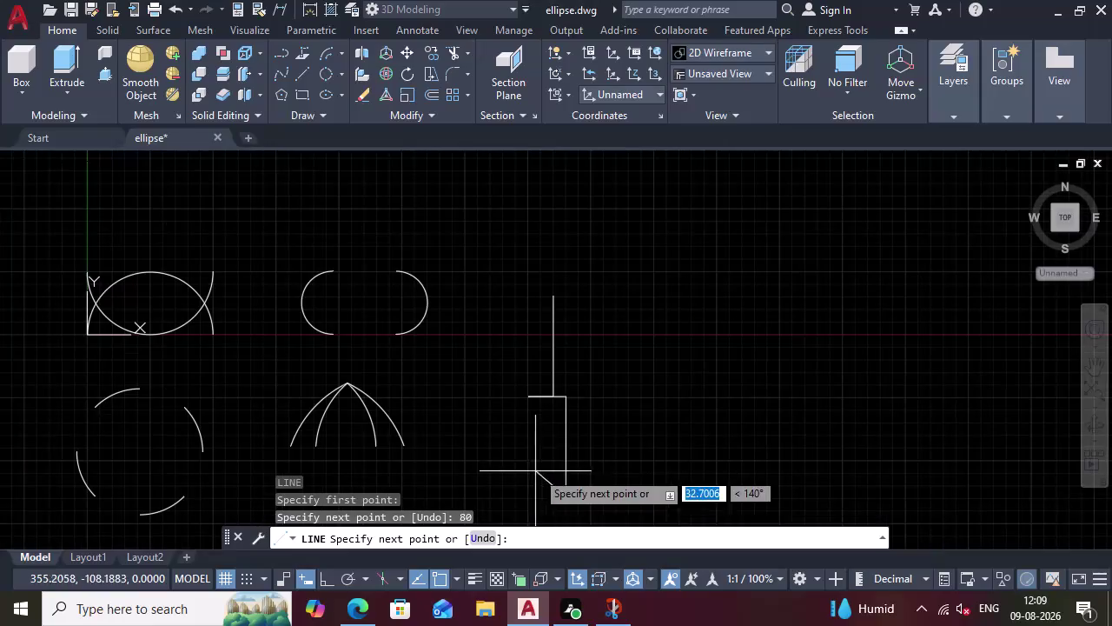
scroll(up, 3)
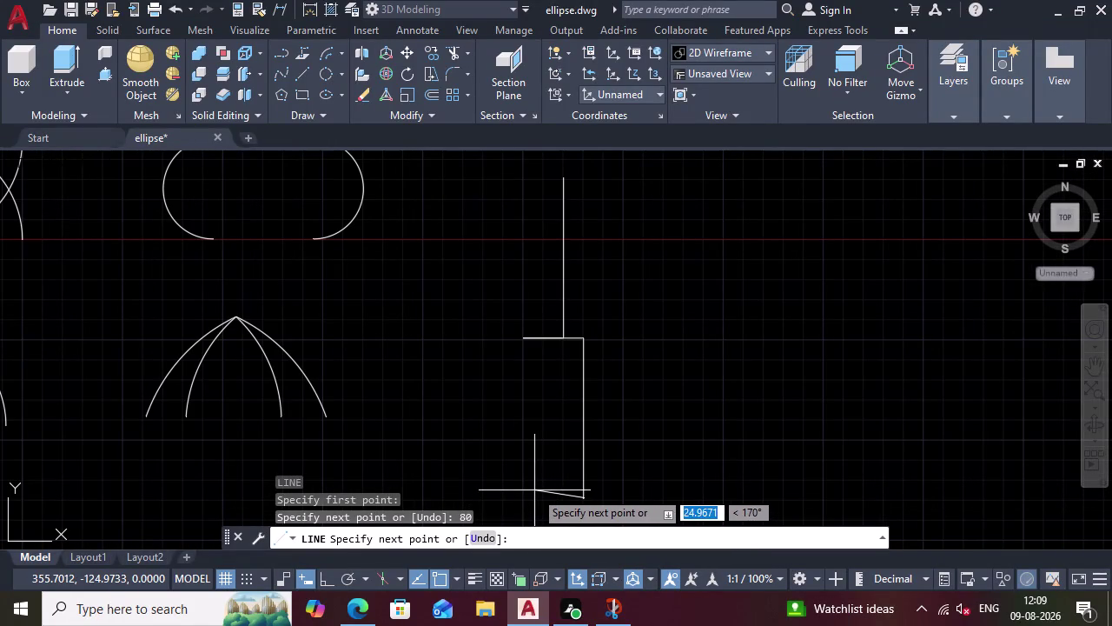
text(20)
key(Tab)
key(0)
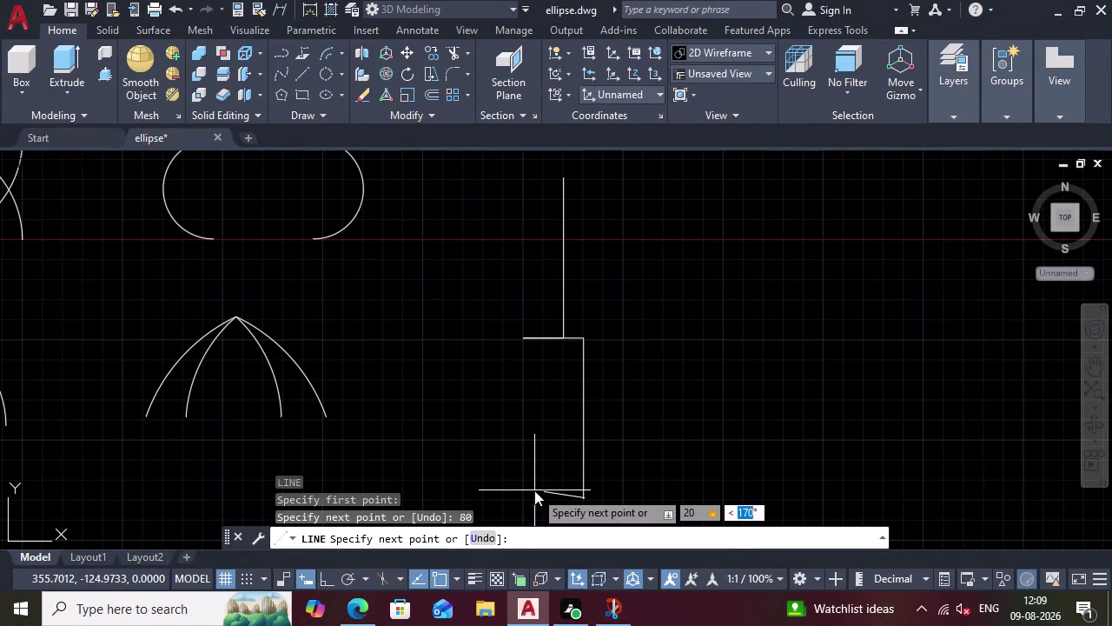
key(BackSpace)
text(180)
key(Return)
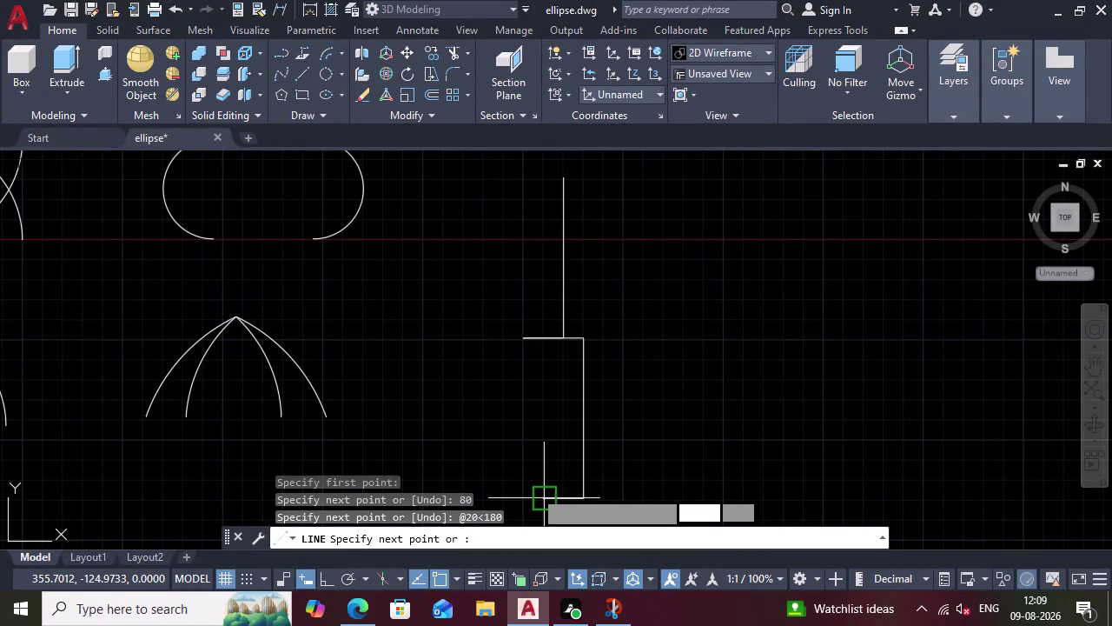
key(Escape)
Pick the arc drawing tool from the ribbon.
scroll(down, 3)
scroll(up, 3)
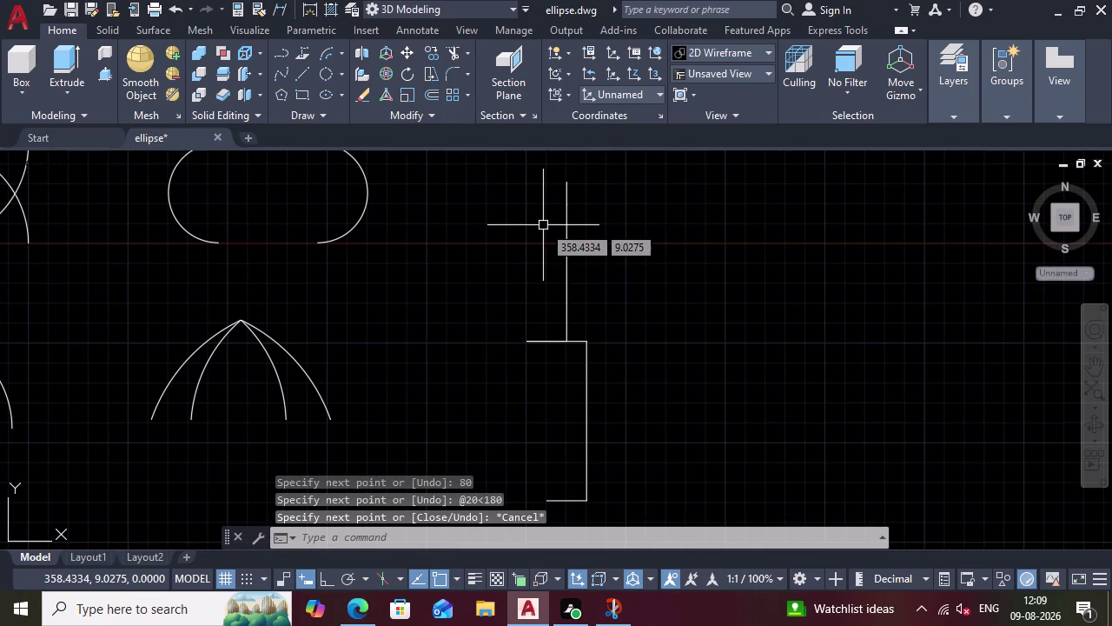
click(465, 73)
click(466, 73)
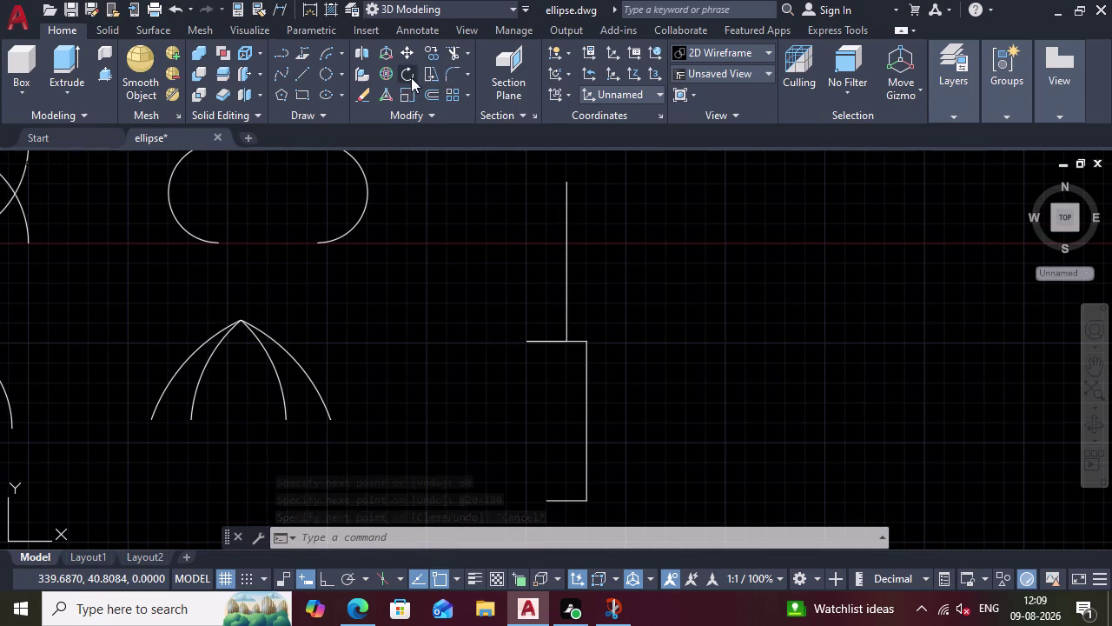
click(332, 50)
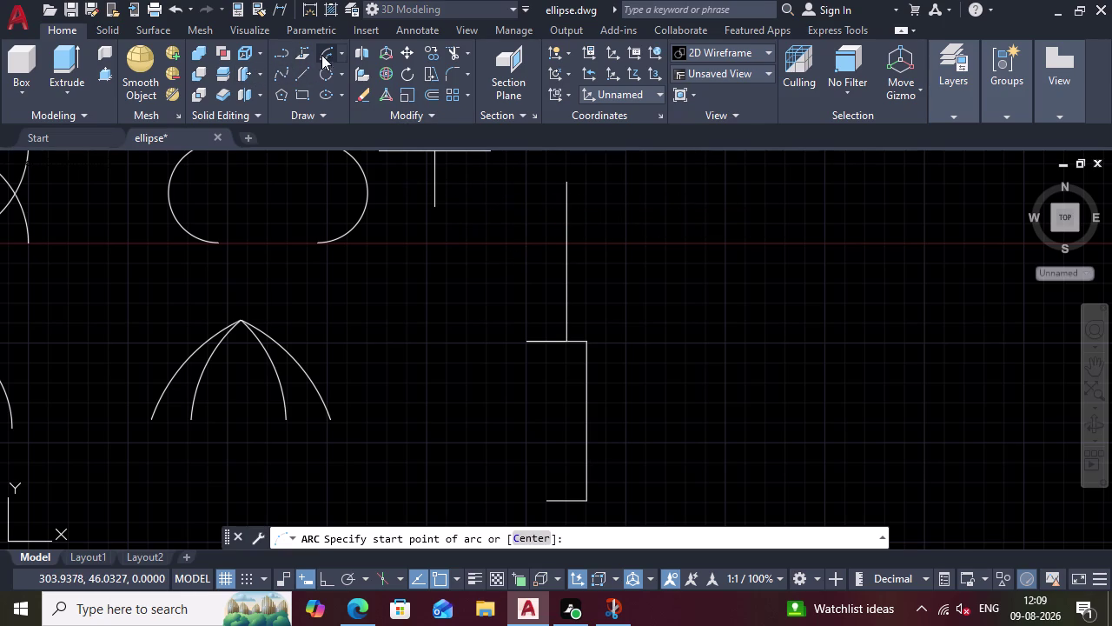
Draw a 50° Start-End-Angle arc from the vertical line's top to the jog's left end.
click(342, 47)
click(354, 232)
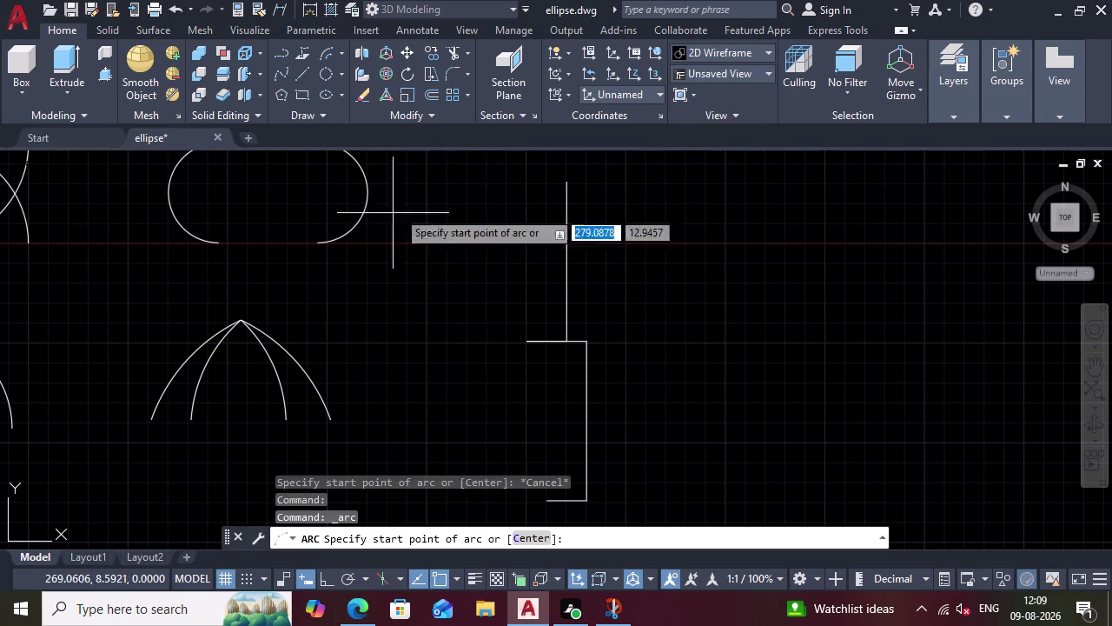
click(568, 185)
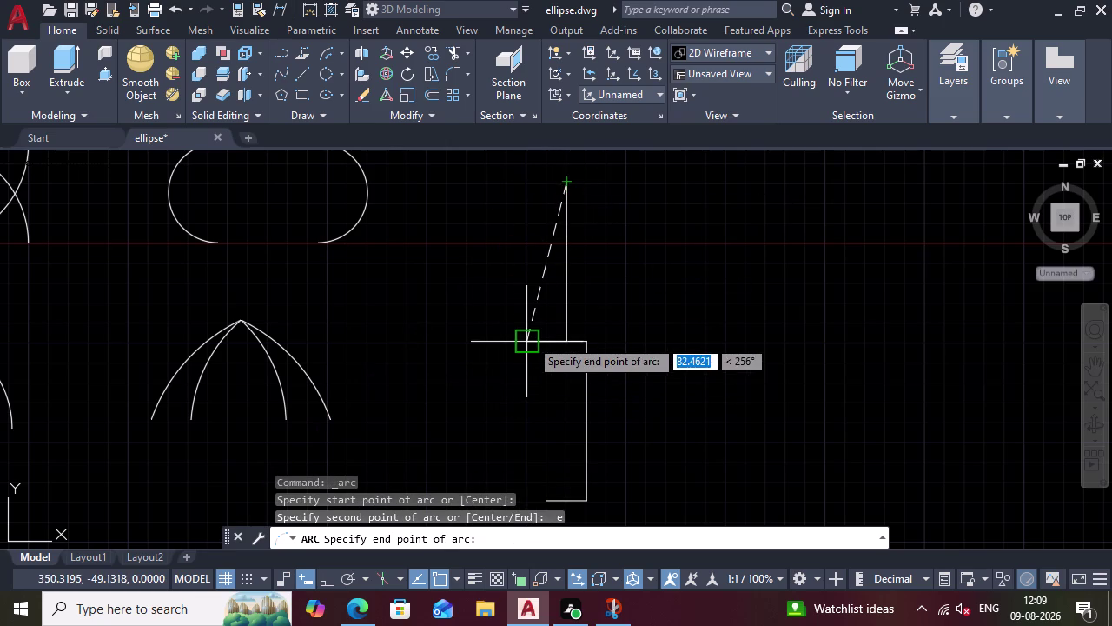
click(530, 338)
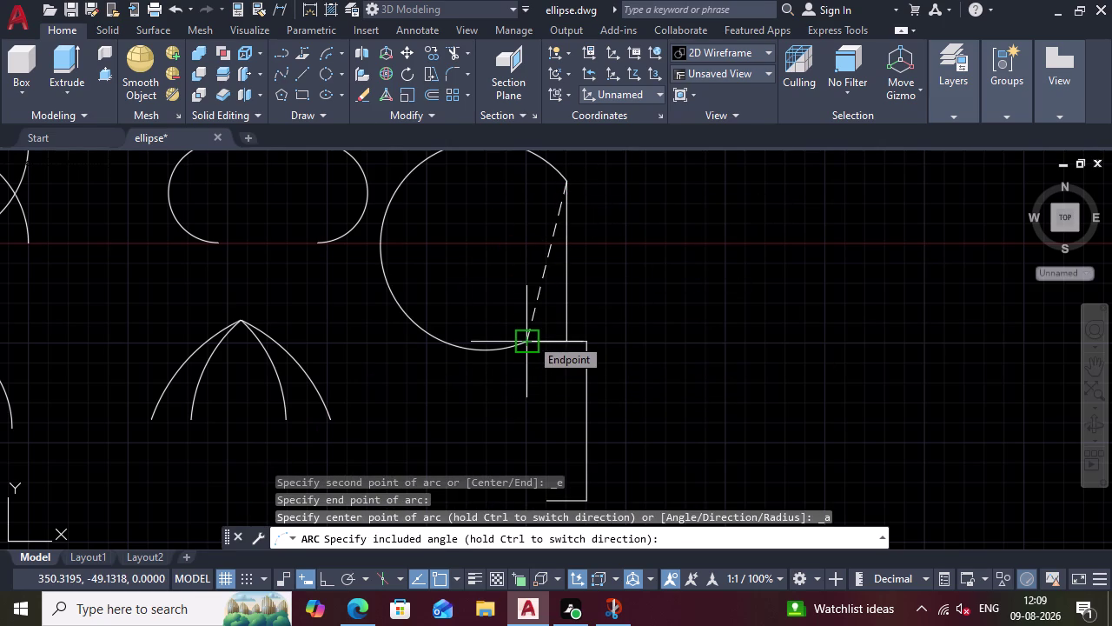
text(50)
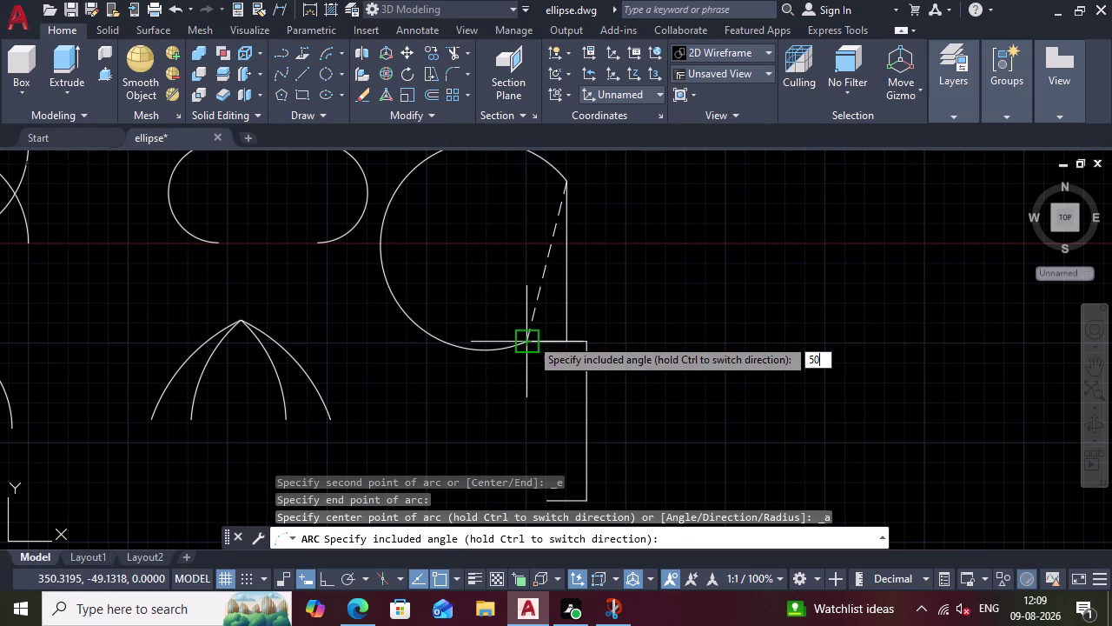
key(Return)
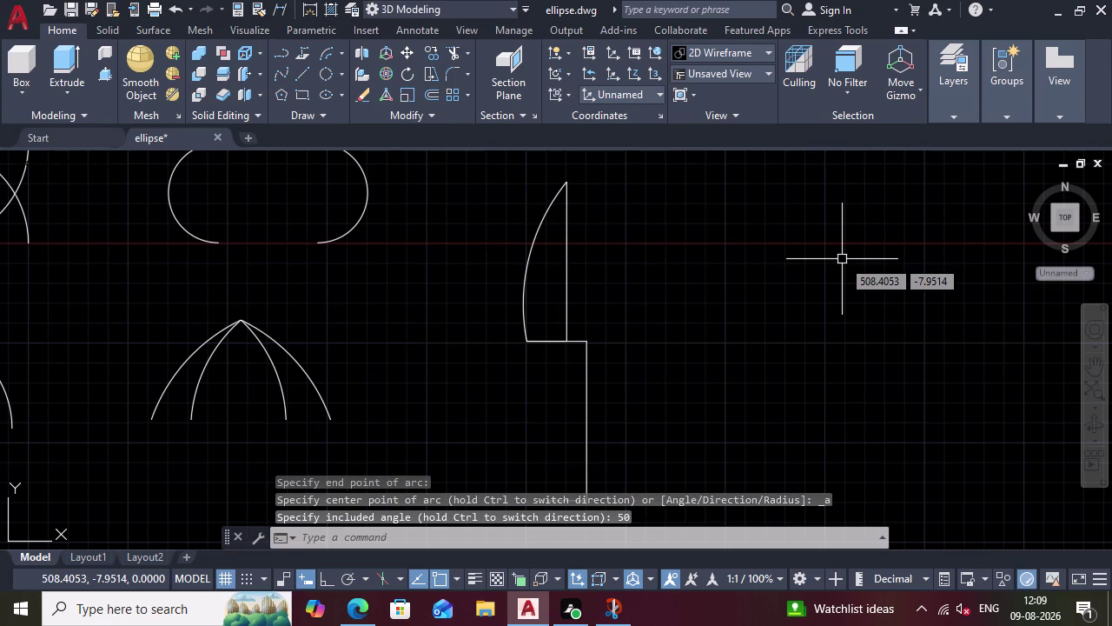
scroll(down, 3)
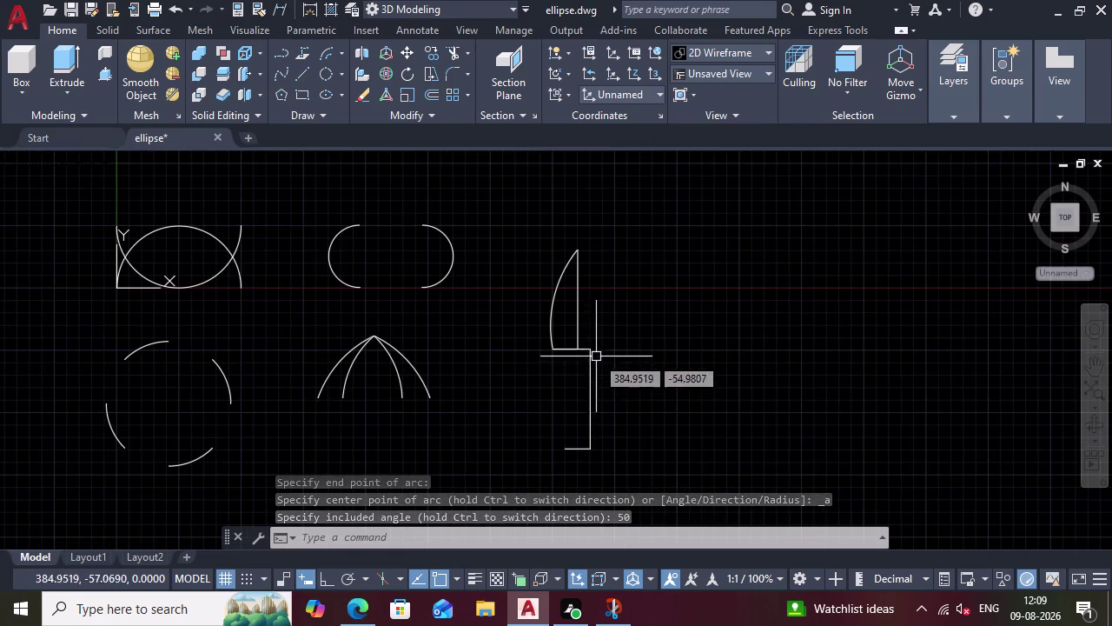
scroll(up, 3)
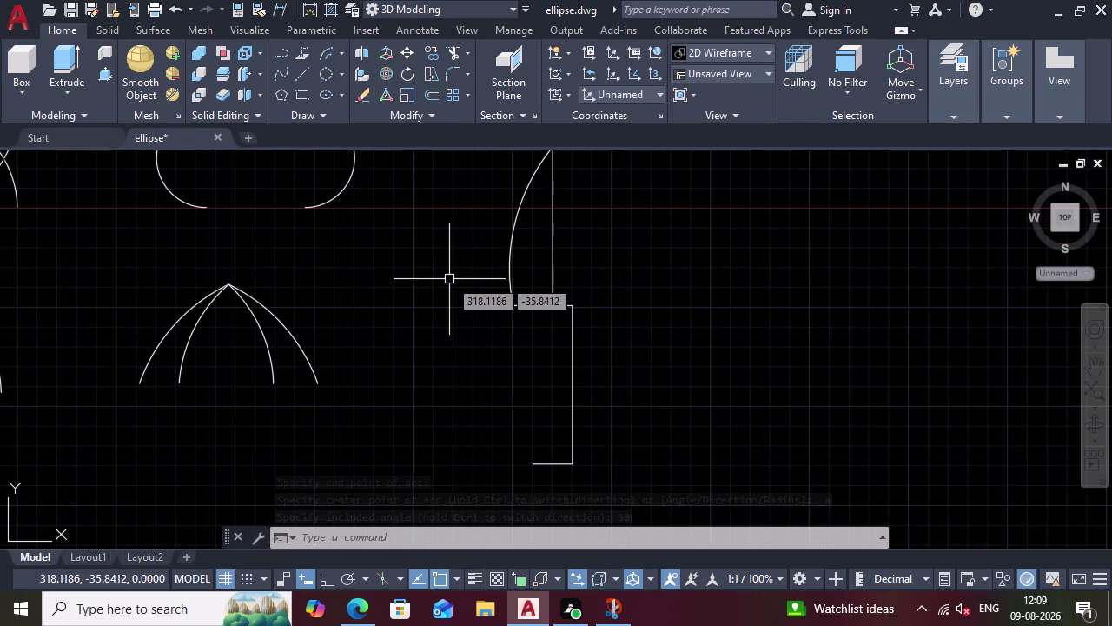
click(402, 530)
Start a line at the arc's lower end and draw five 20-unit pieces downward.
key(l)
key(Return)
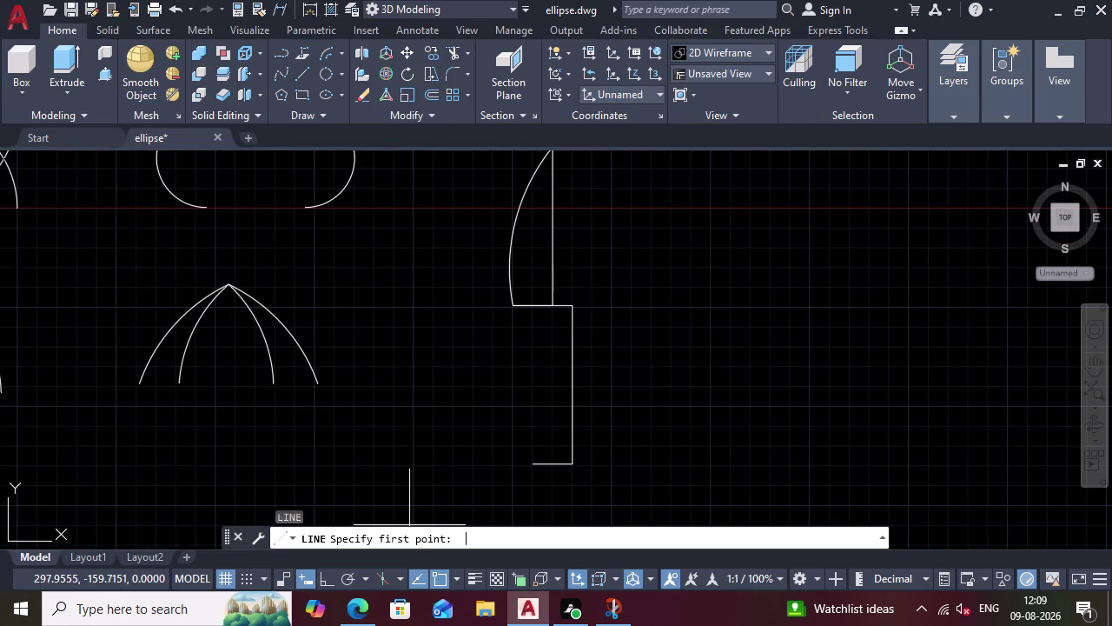
click(512, 315)
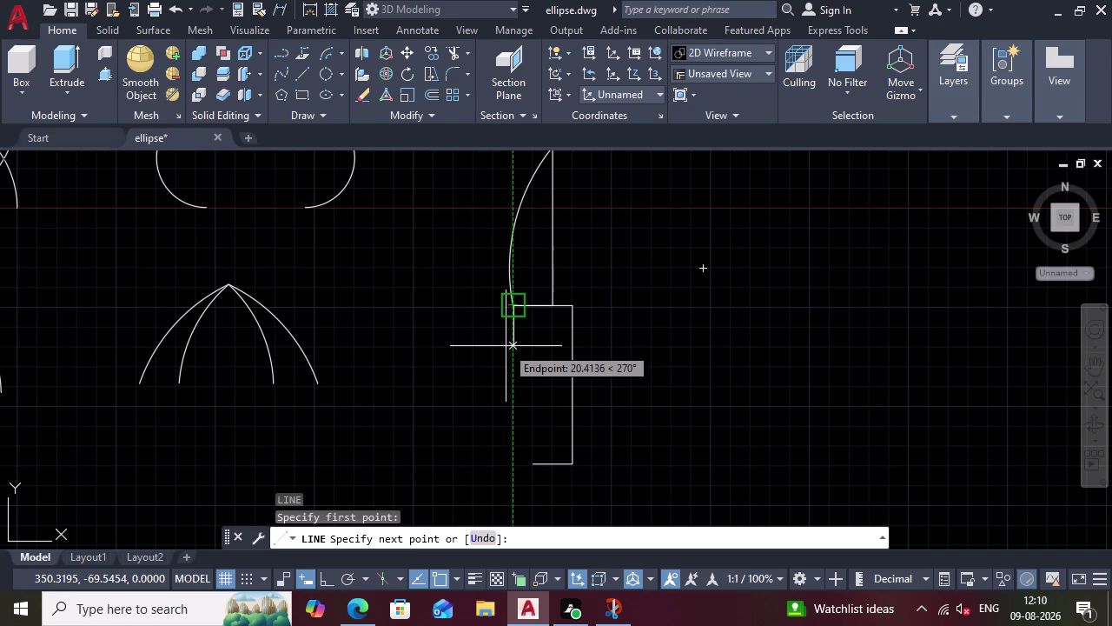
text(20)
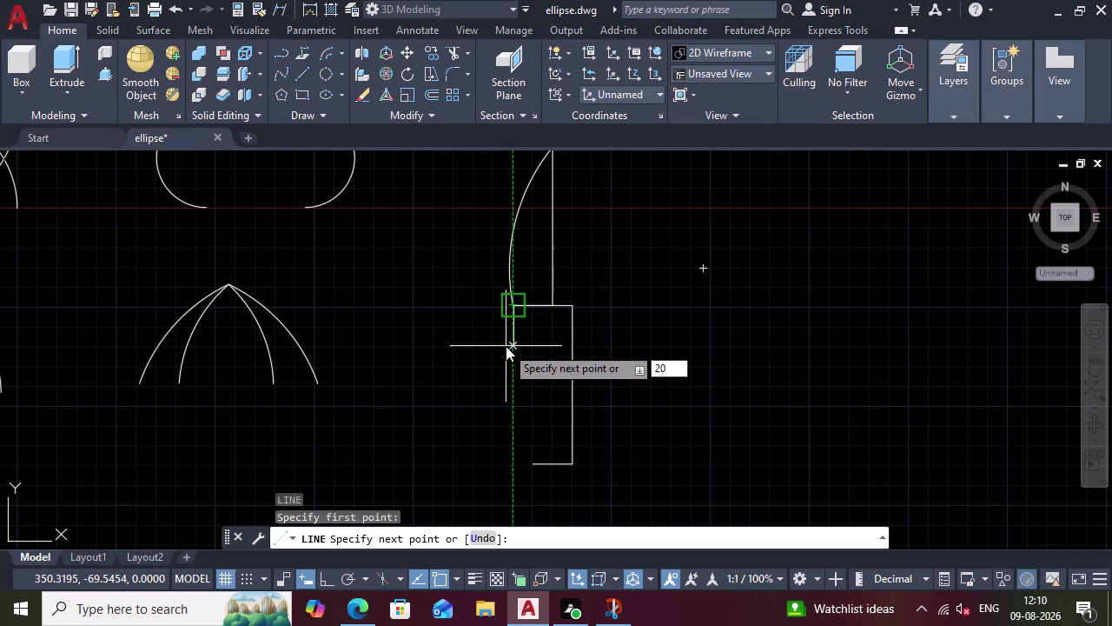
key(Return)
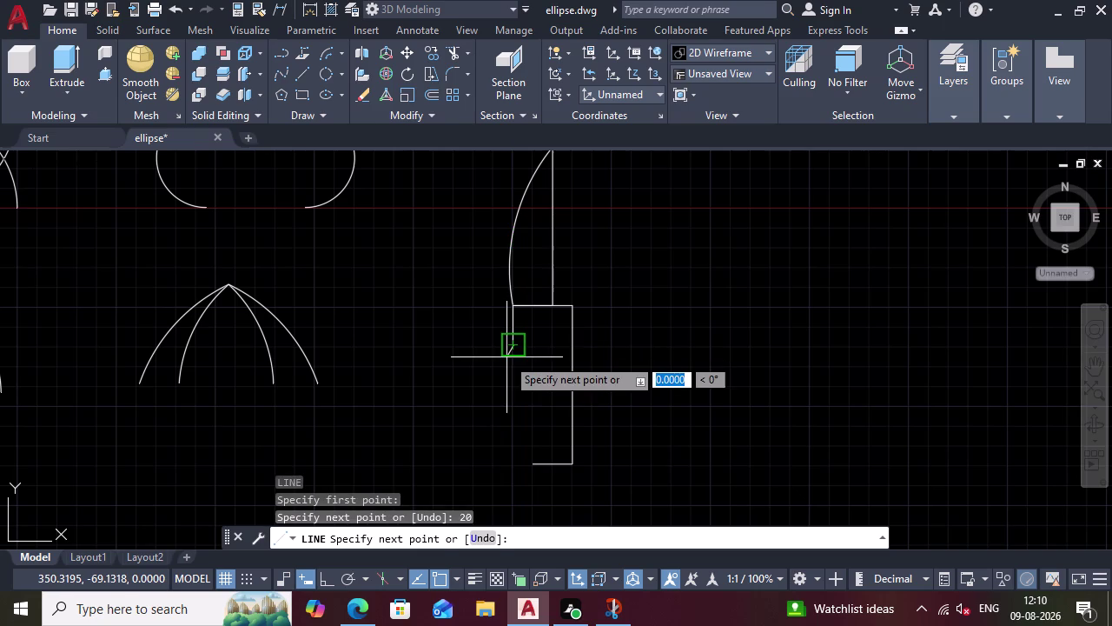
text(20)
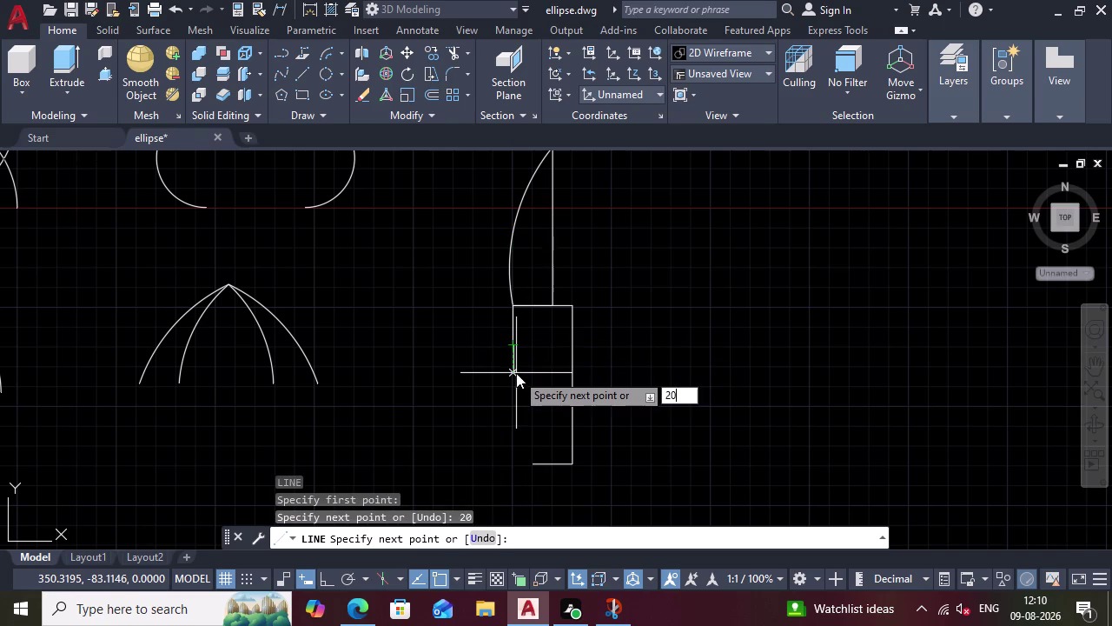
key(Return)
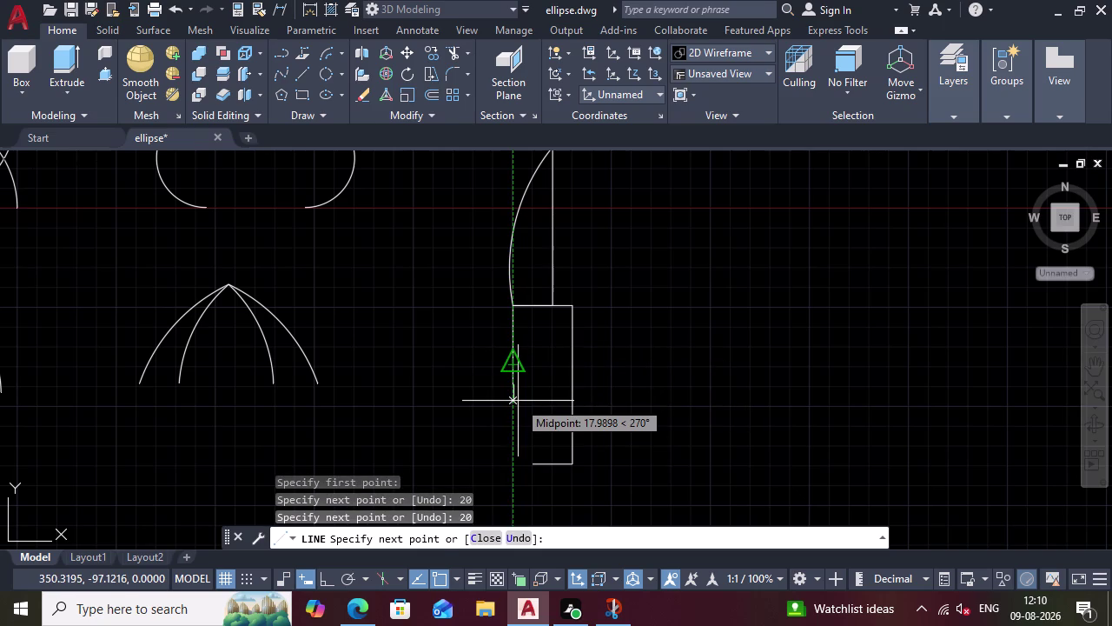
text(20)
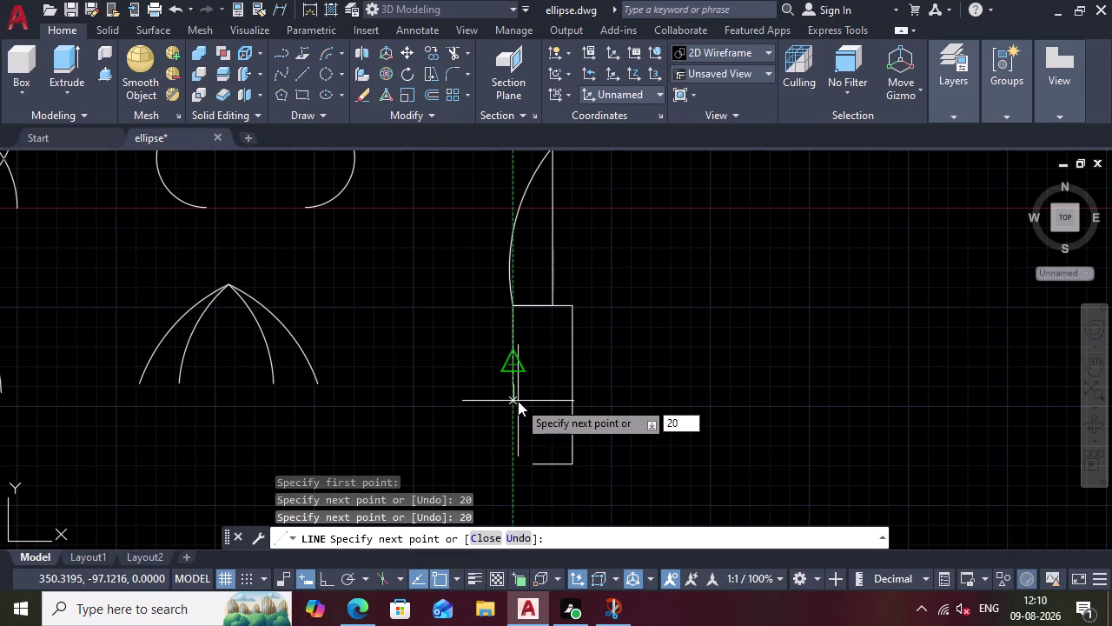
key(Return)
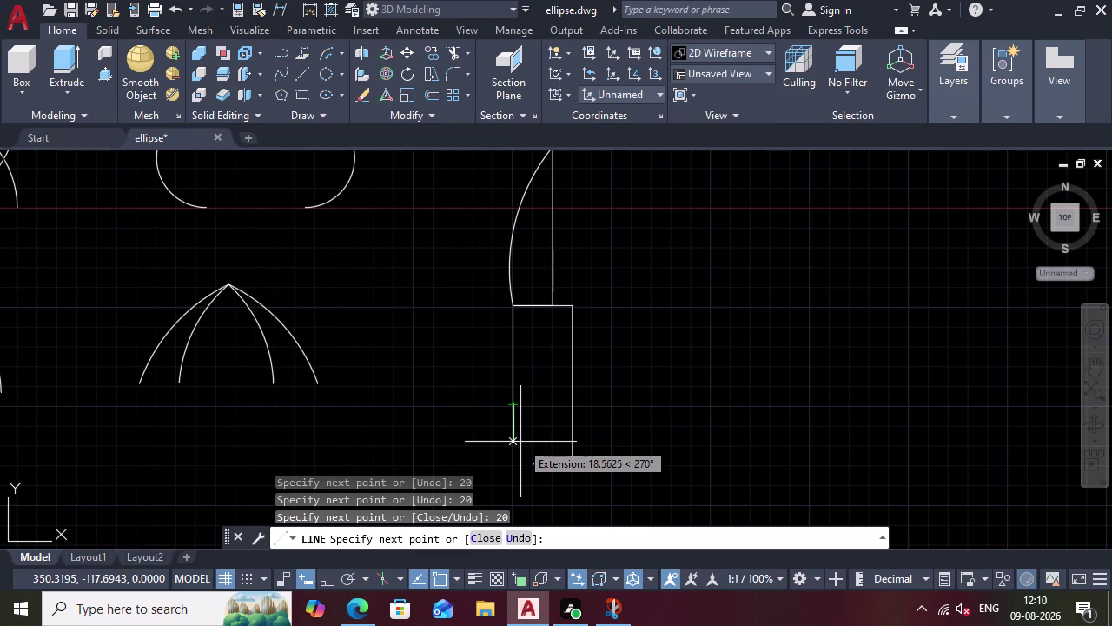
text(20)
key(Return)
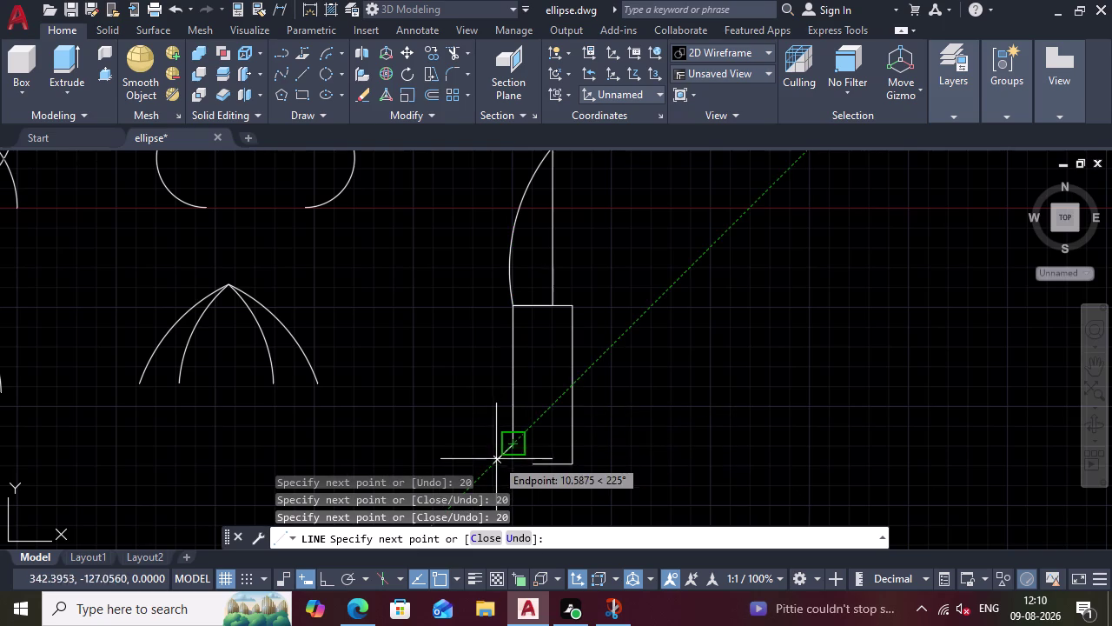
text(20)
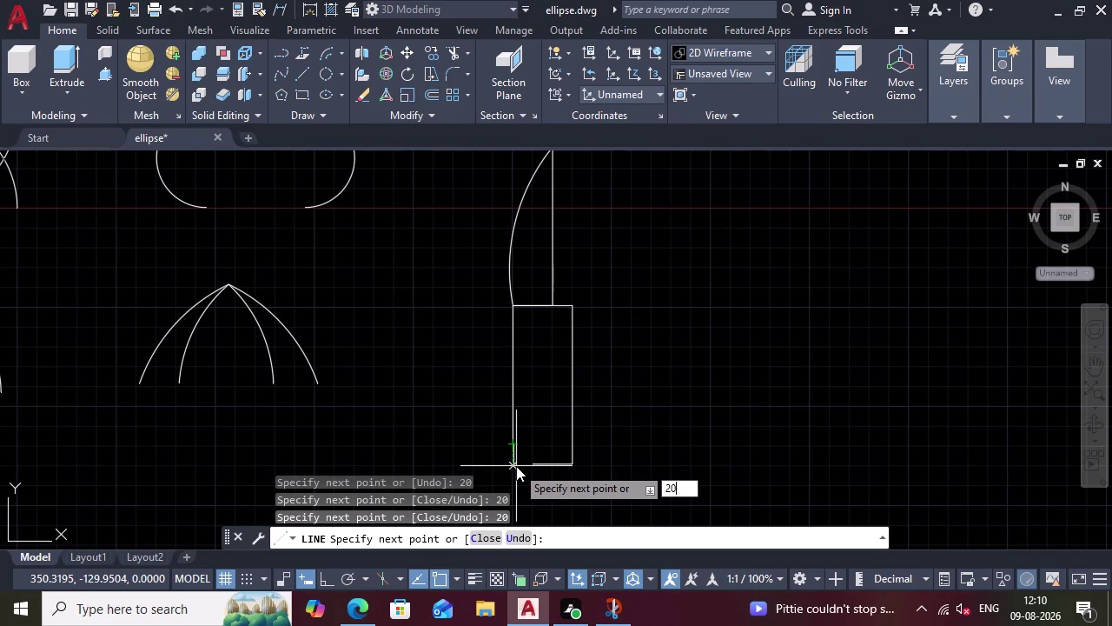
key(Return)
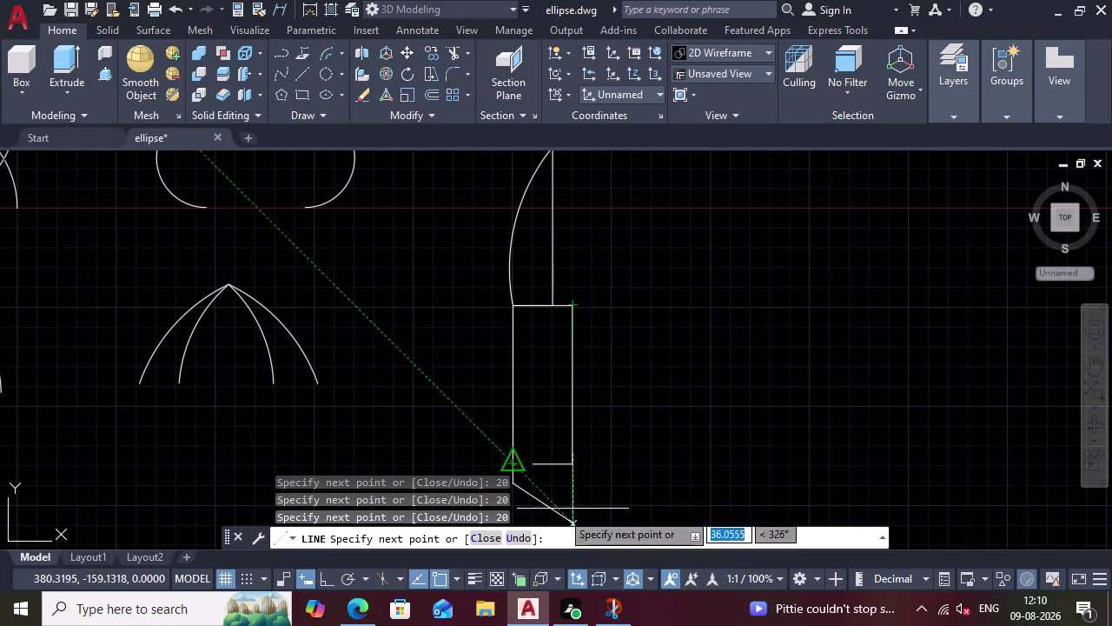
End the line and delete the stray line piece.
scroll(down, 3)
scroll(up, 3)
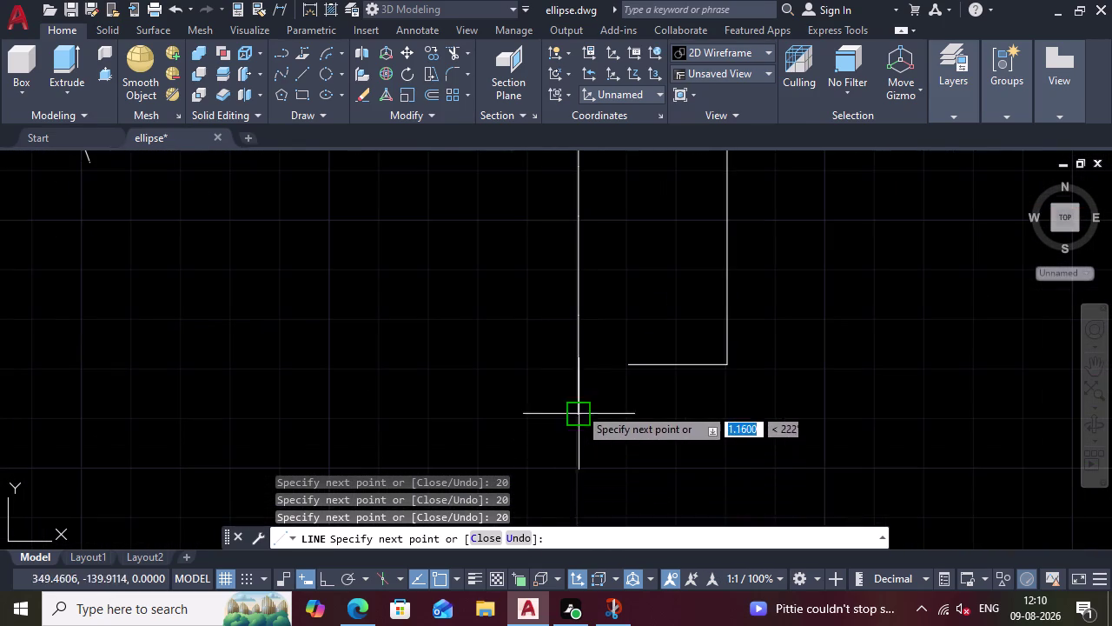
key(Escape)
click(574, 387)
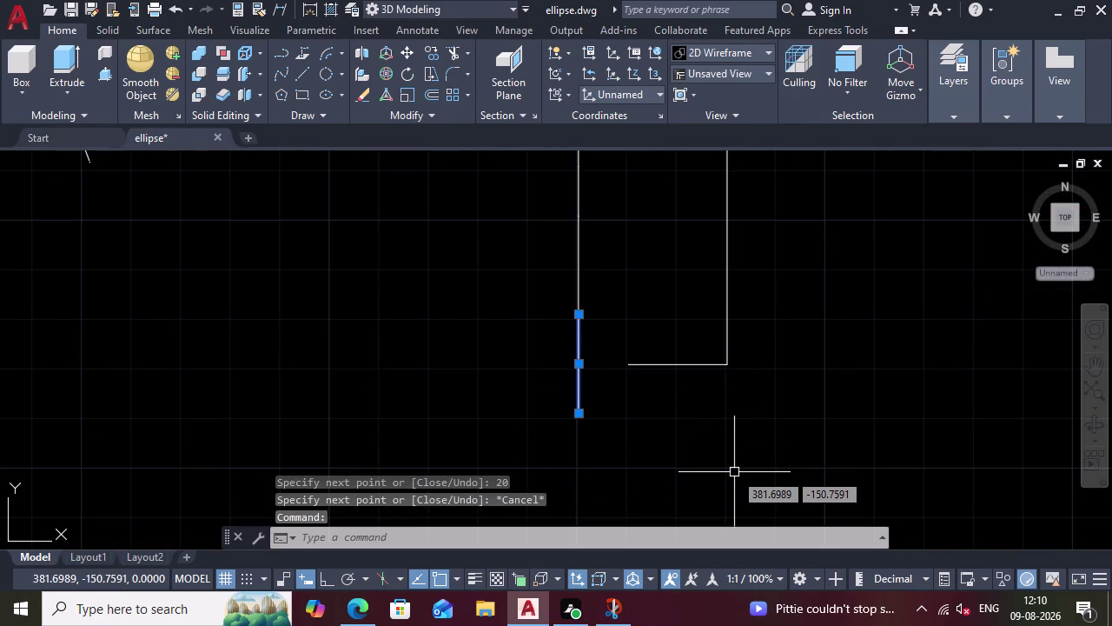
key(Delete)
scroll(down, 3)
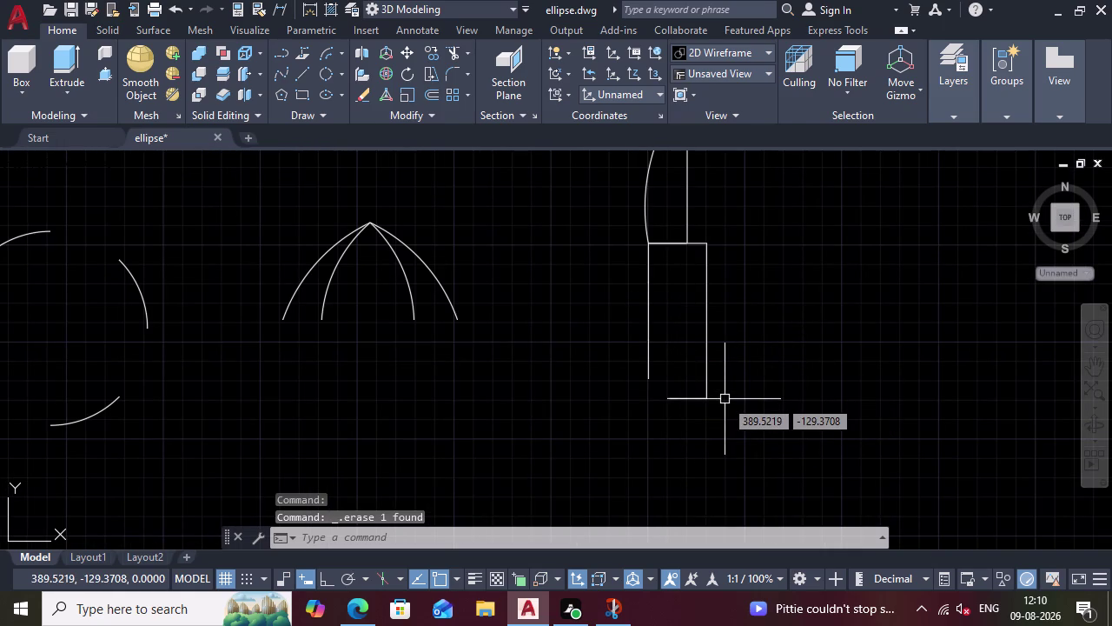
click(647, 258)
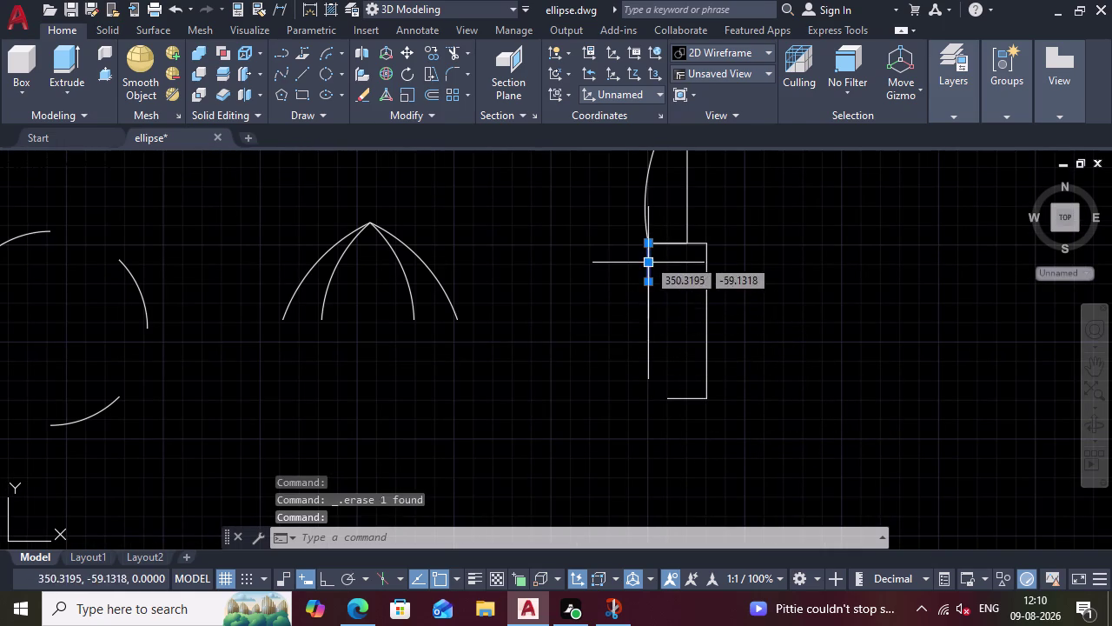
click(650, 306)
click(651, 347)
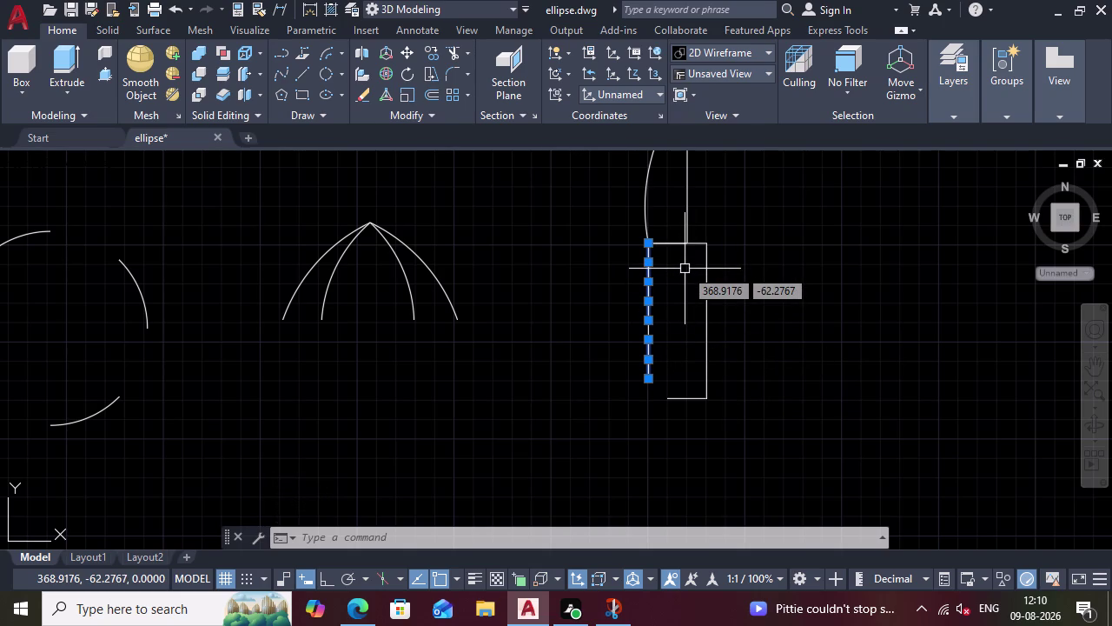
text(dim)
Dimension the rectangle's 80-unit overall height on its right side.
key(Return)
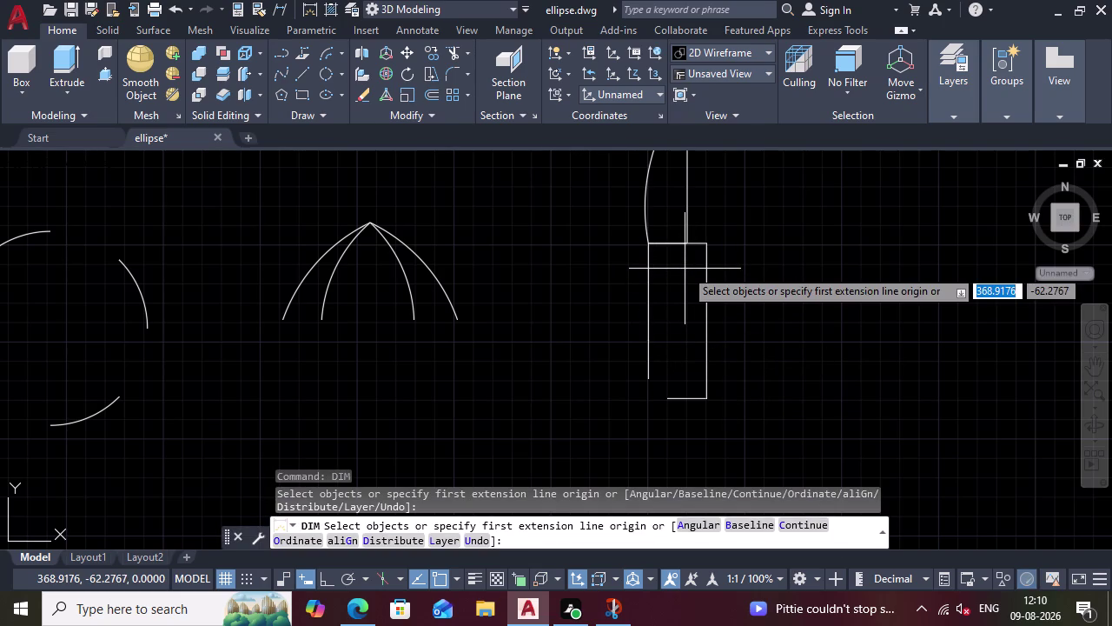
click(701, 245)
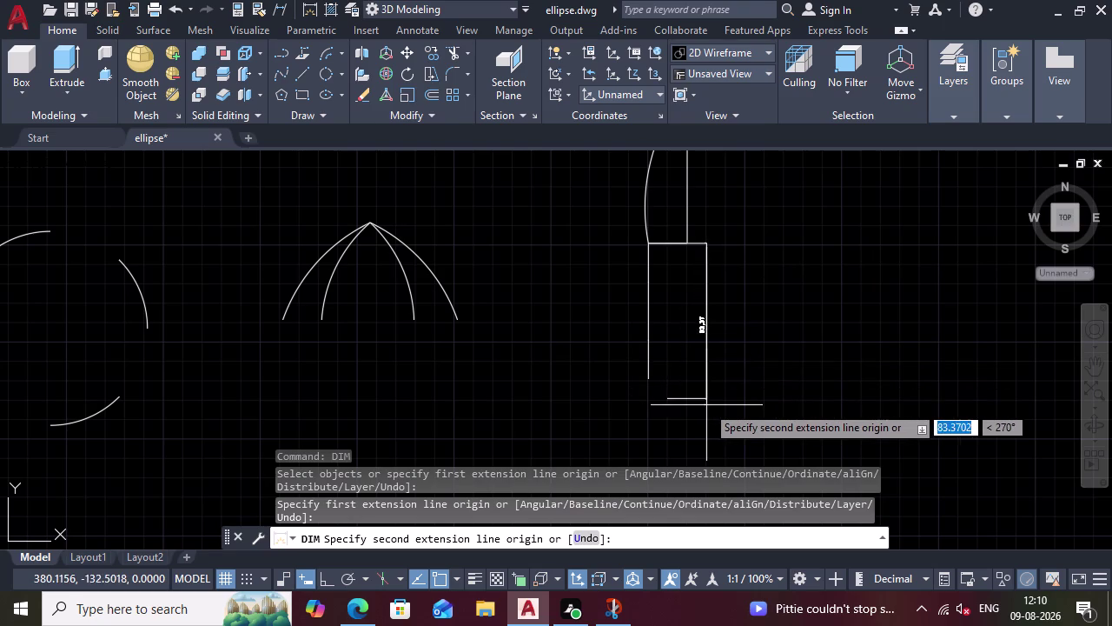
click(709, 399)
click(751, 391)
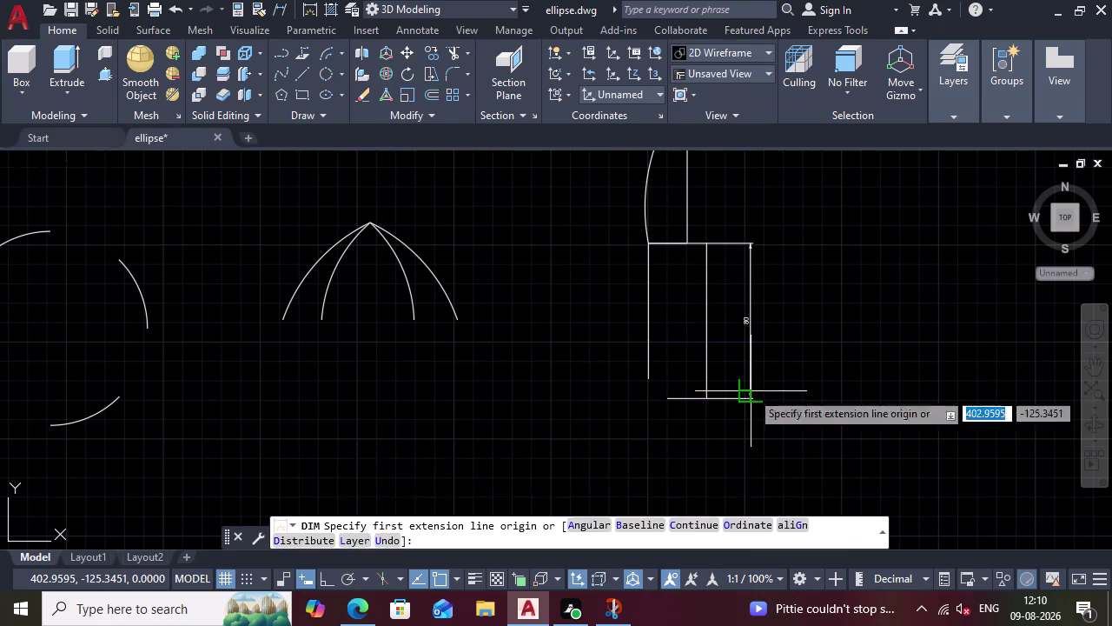
scroll(up, 3)
scroll(down, 3)
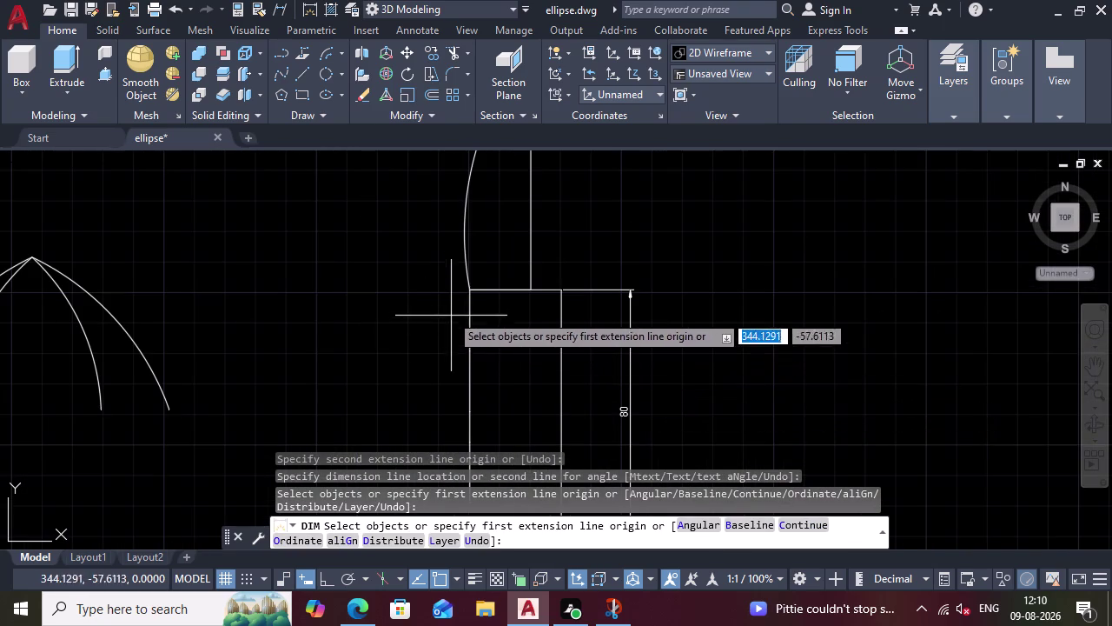
Add two stacked 20-unit dimensions down the left edge.
click(470, 290)
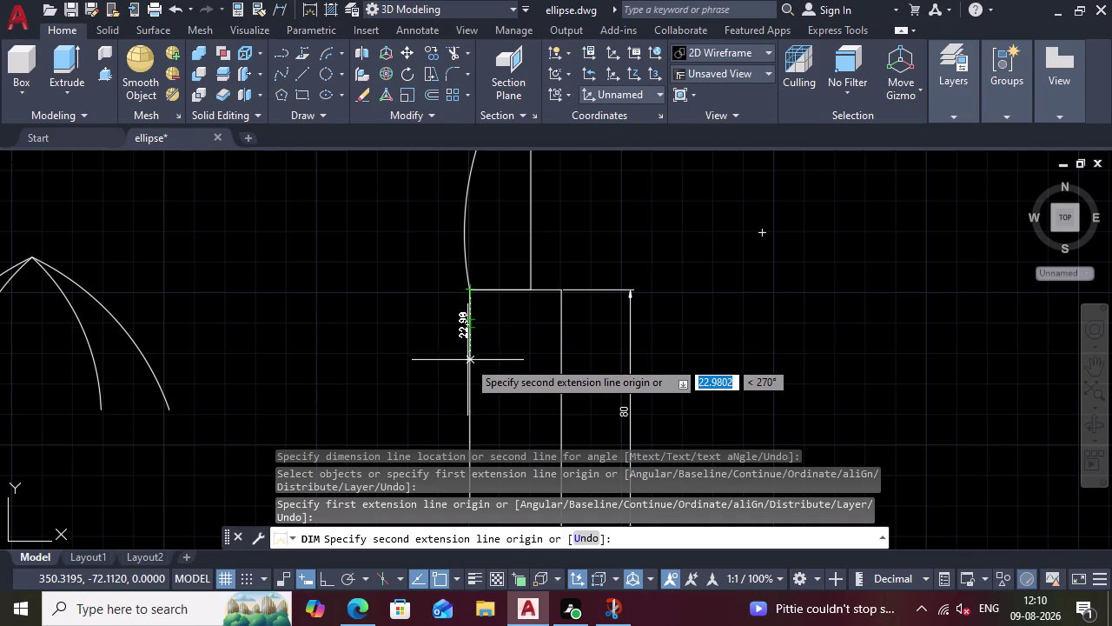
click(469, 352)
click(458, 352)
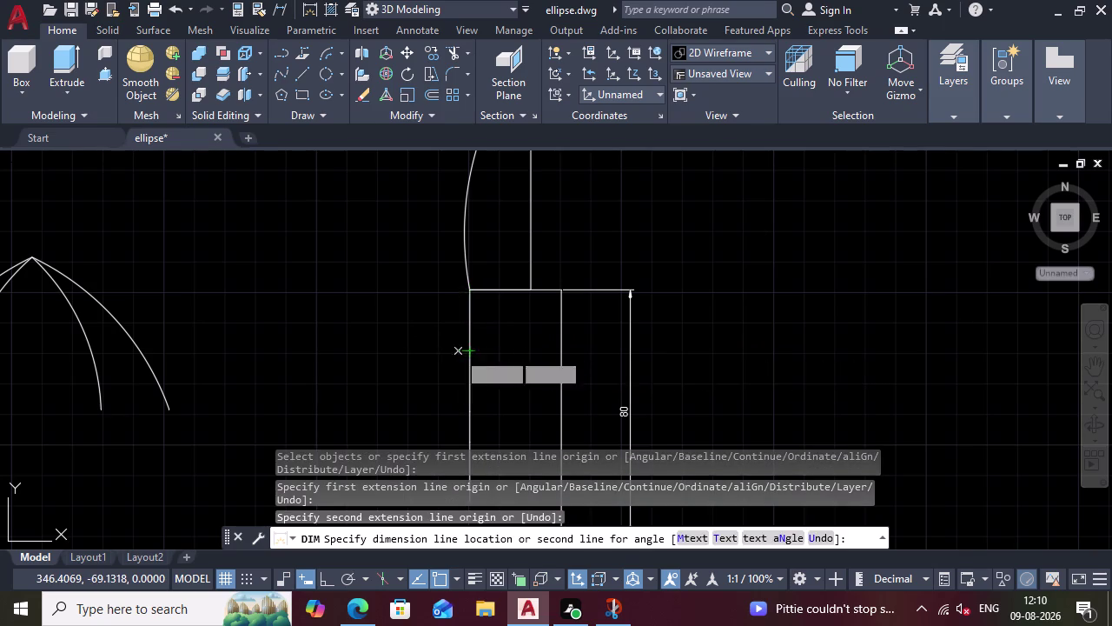
click(470, 357)
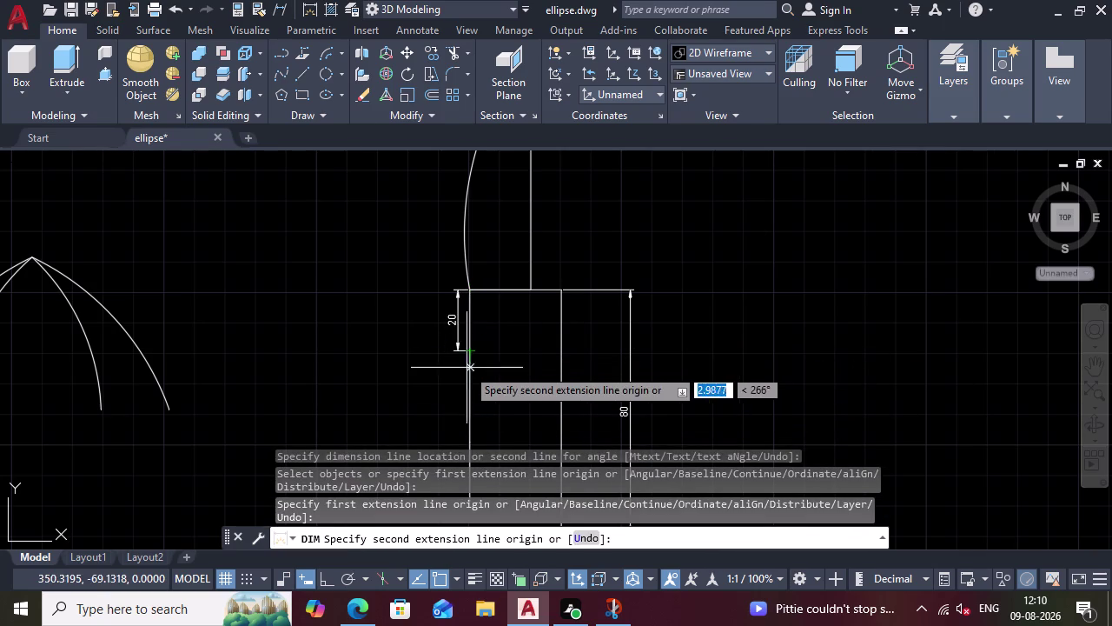
click(467, 418)
click(448, 418)
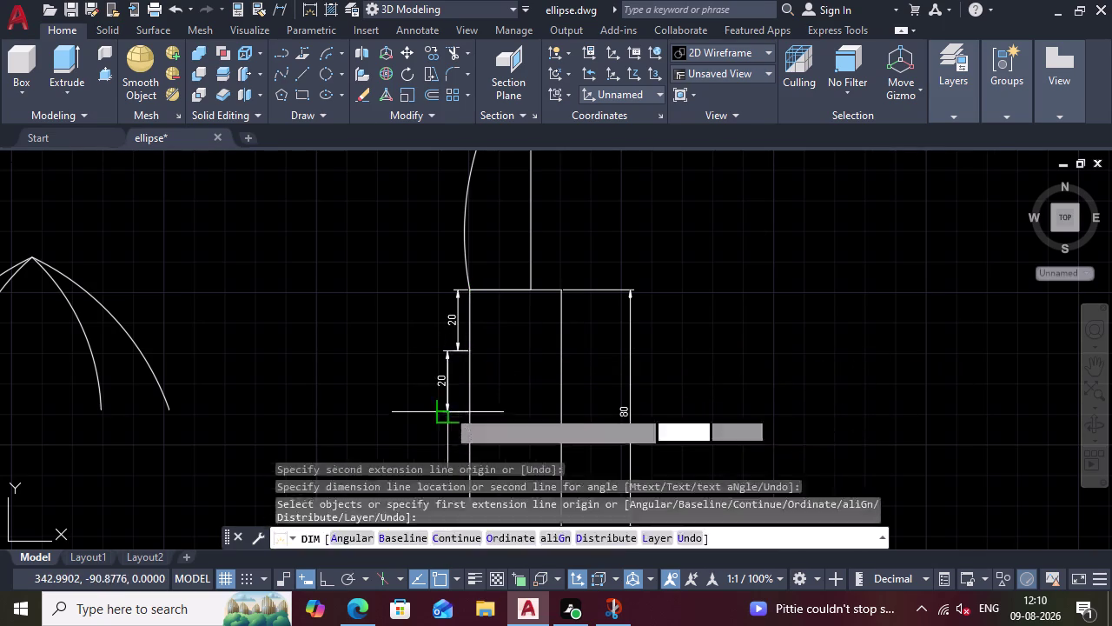
scroll(down, 3)
scroll(up, 3)
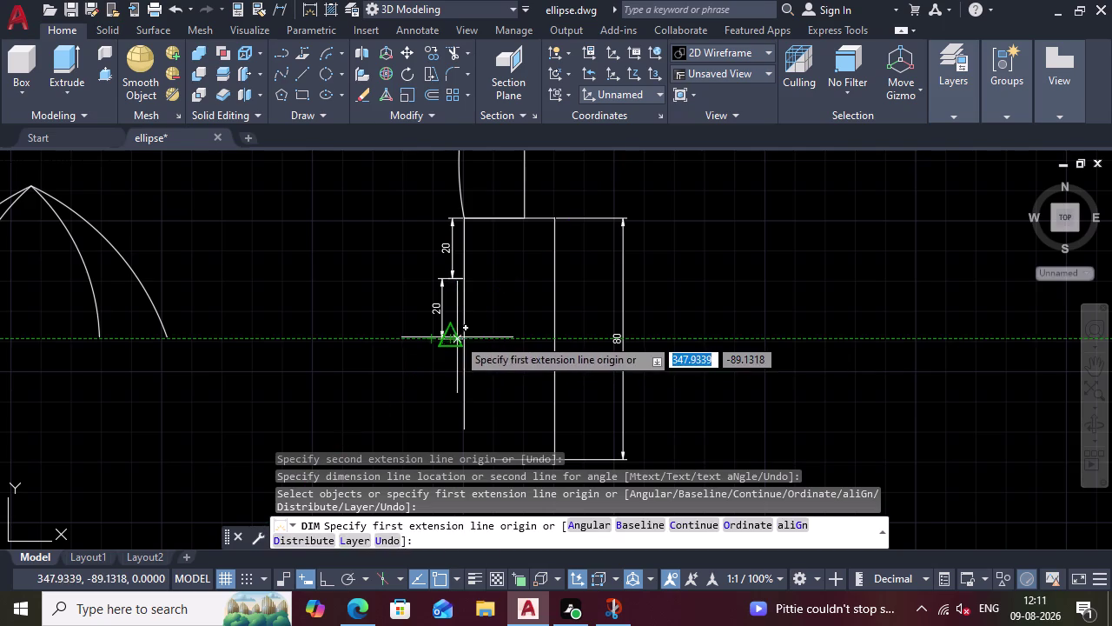
key(Escape)
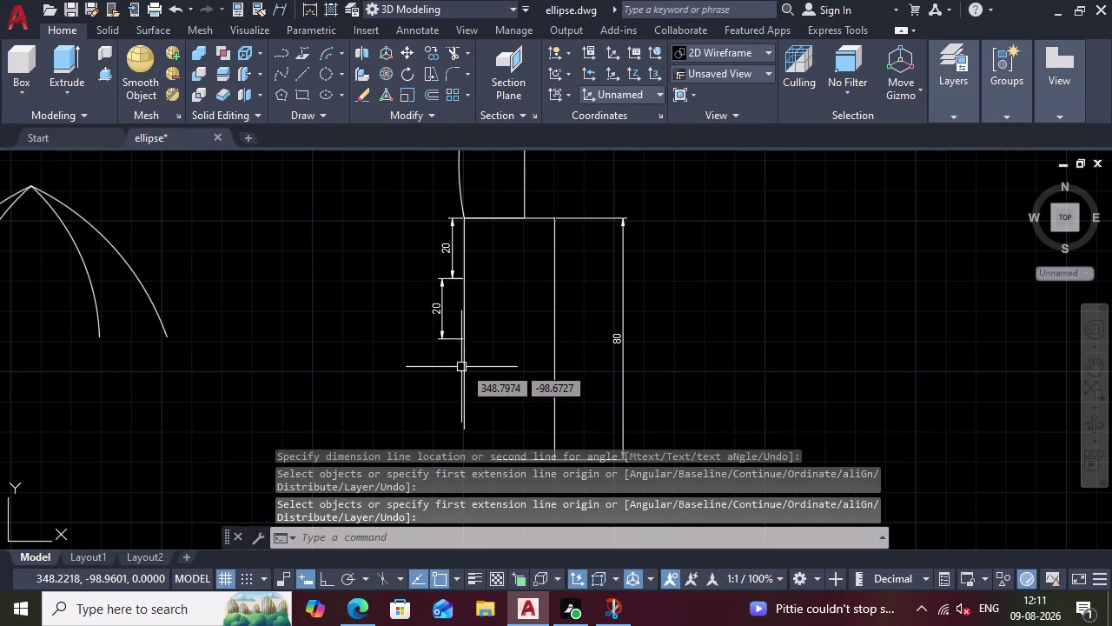
click(464, 365)
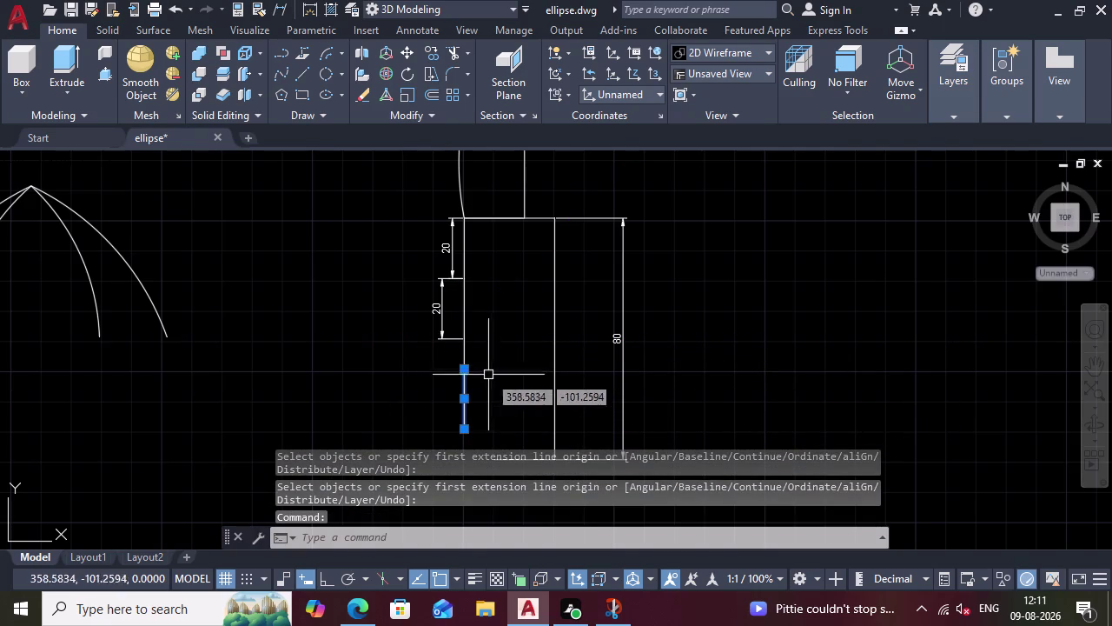
Erase the lower left line pieces and redraw them as two 20-unit segments downward.
click(462, 349)
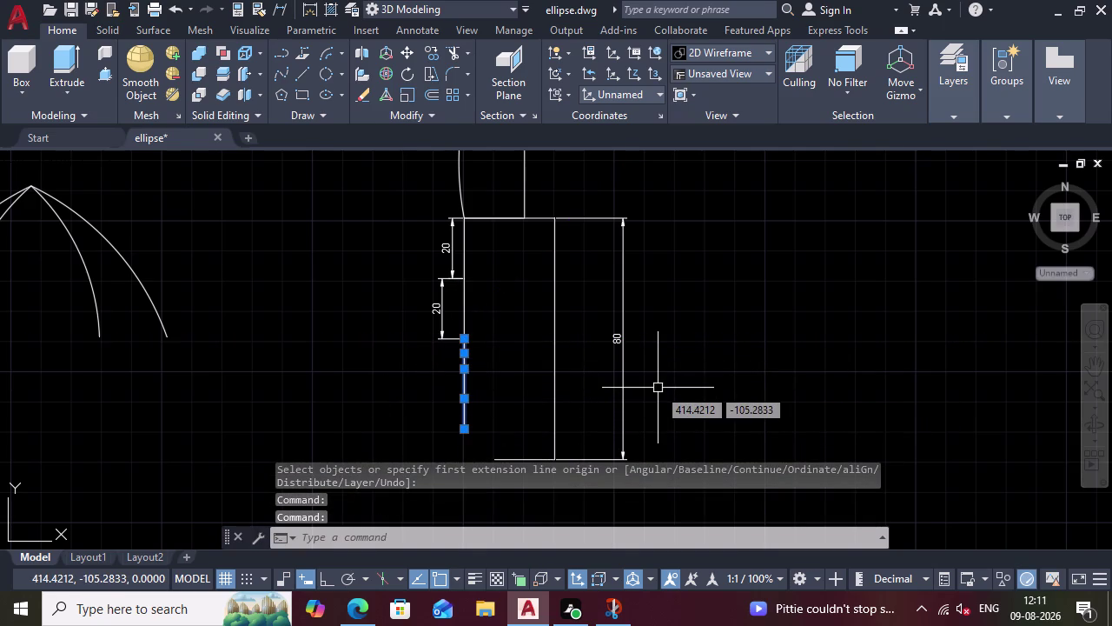
key(Delete)
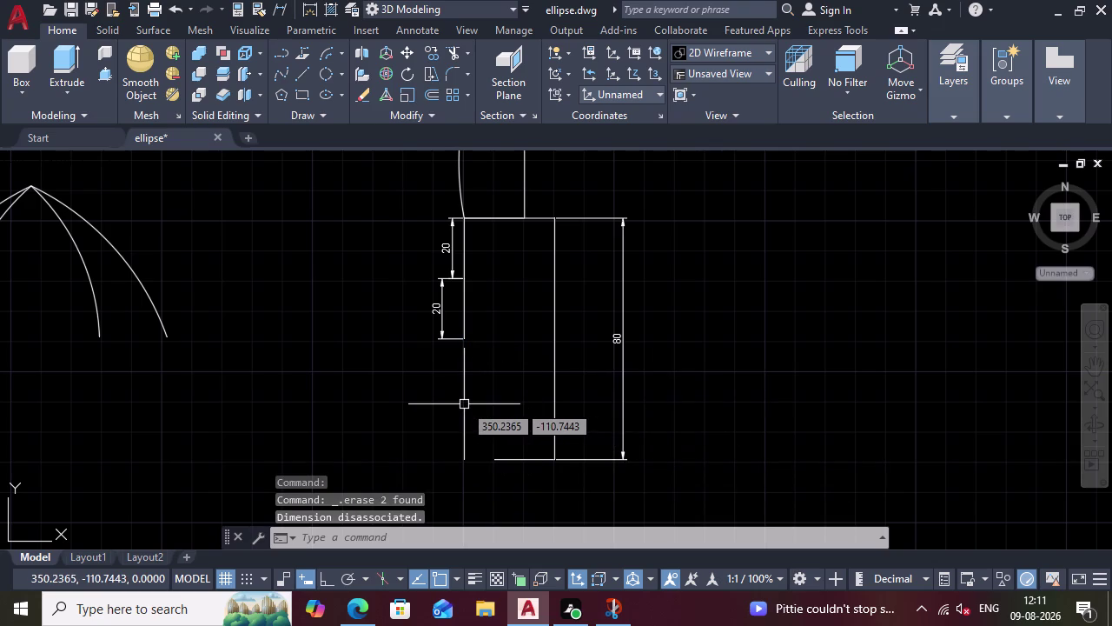
key(l)
key(Return)
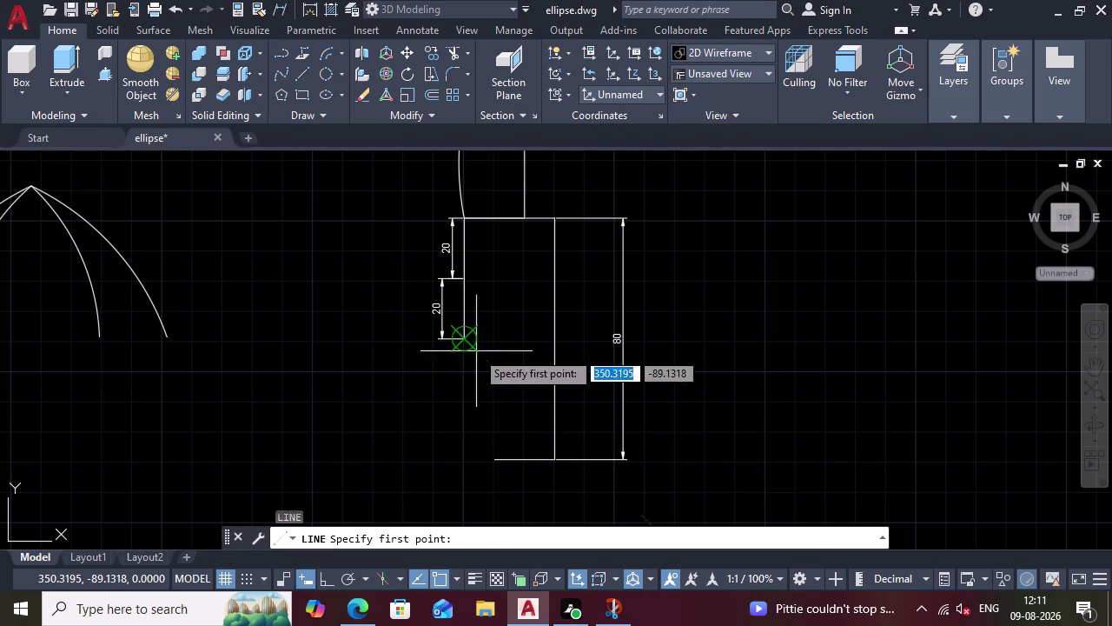
click(465, 342)
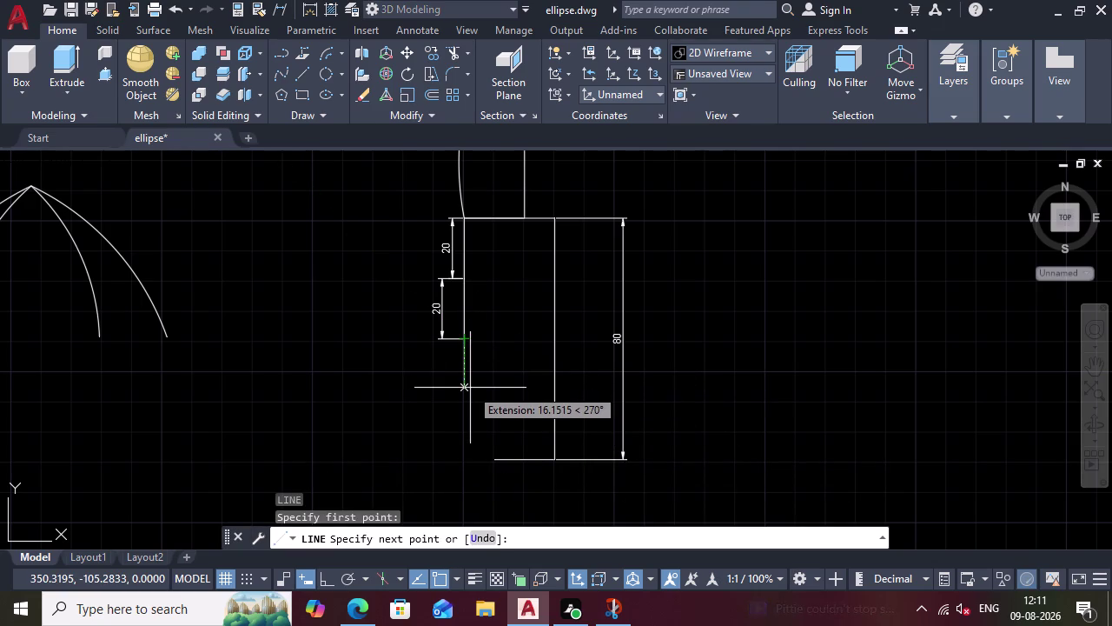
text(20)
key(Return)
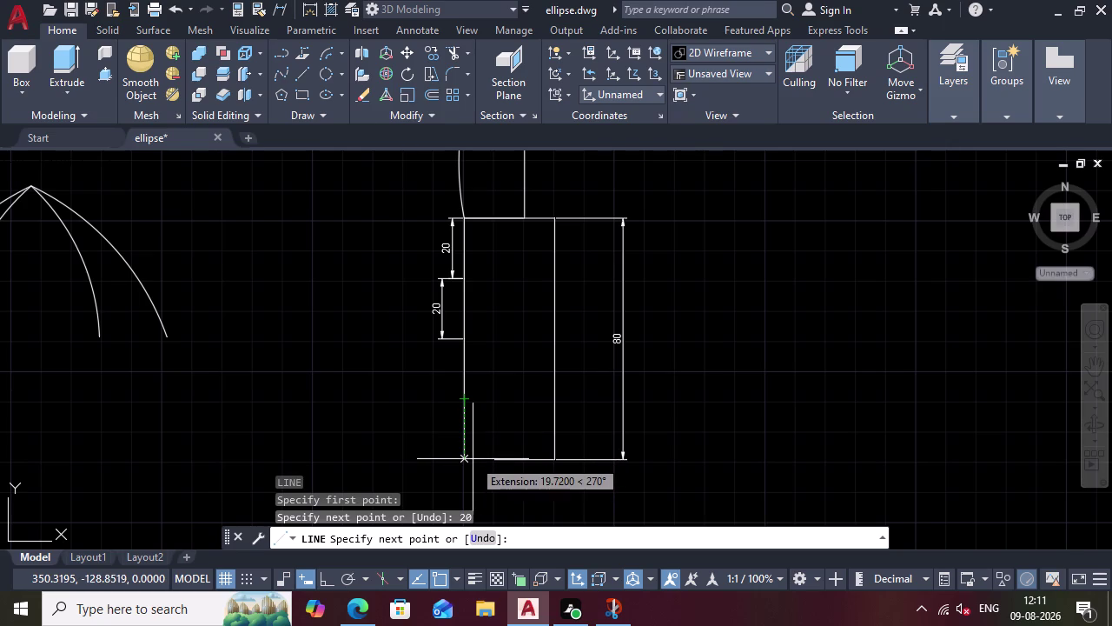
text(20)
key(Return)
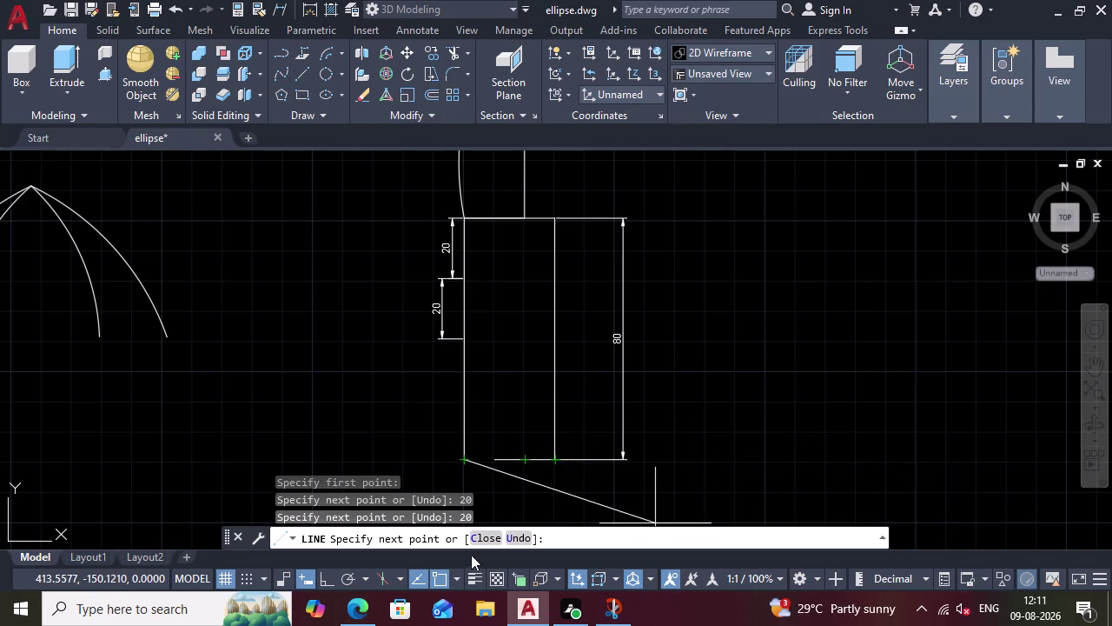
click(526, 457)
key(Escape)
Delete the two broken pieces of the rectangle's bottom edge.
scroll(up, 3)
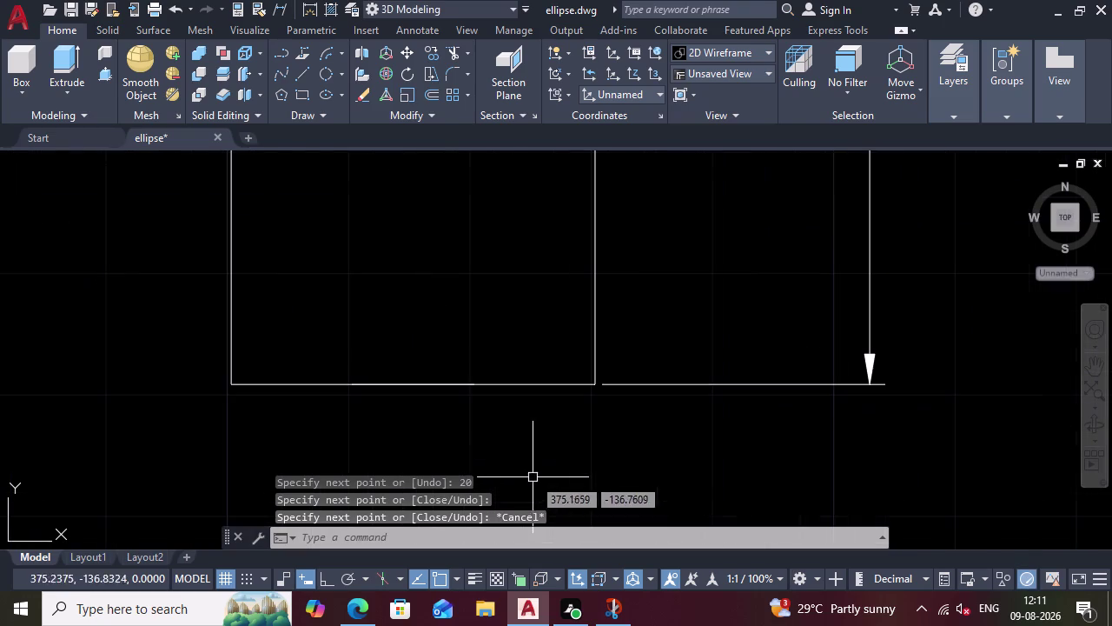
click(434, 383)
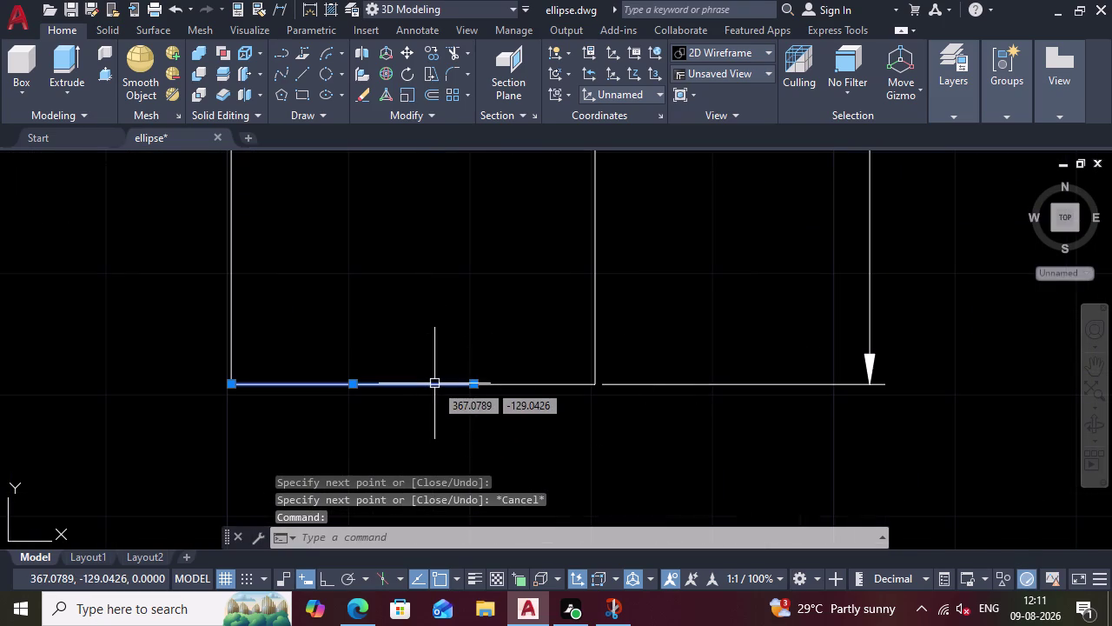
key(Delete)
click(503, 386)
key(Delete)
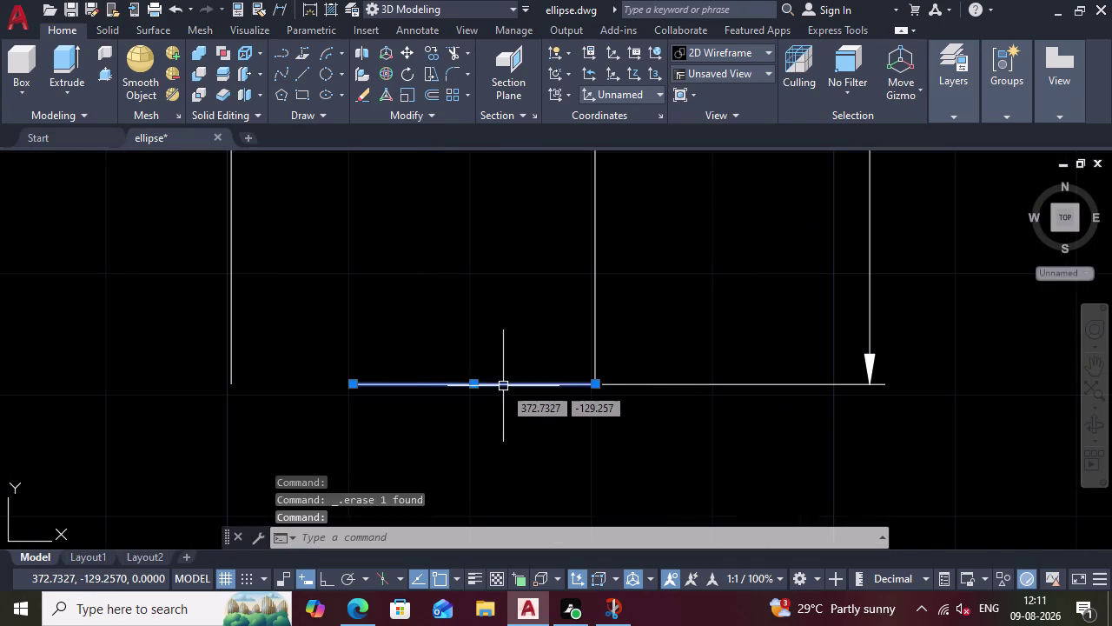
Draw one bottom edge line from the left edge's bottom end to the middle vertical.
key(l)
key(Return)
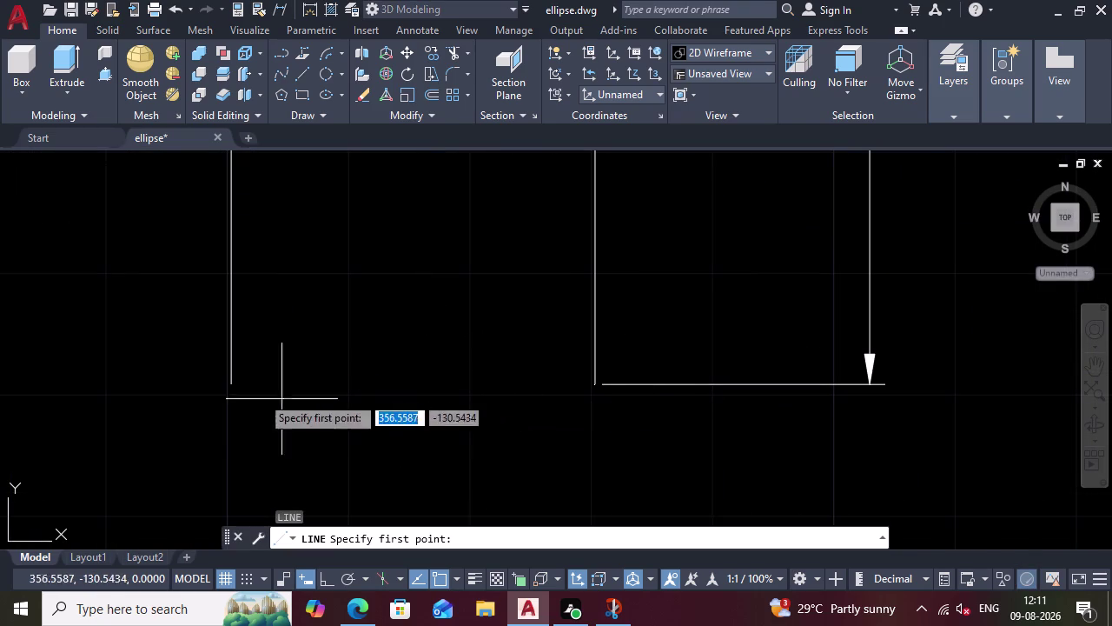
click(231, 379)
click(589, 392)
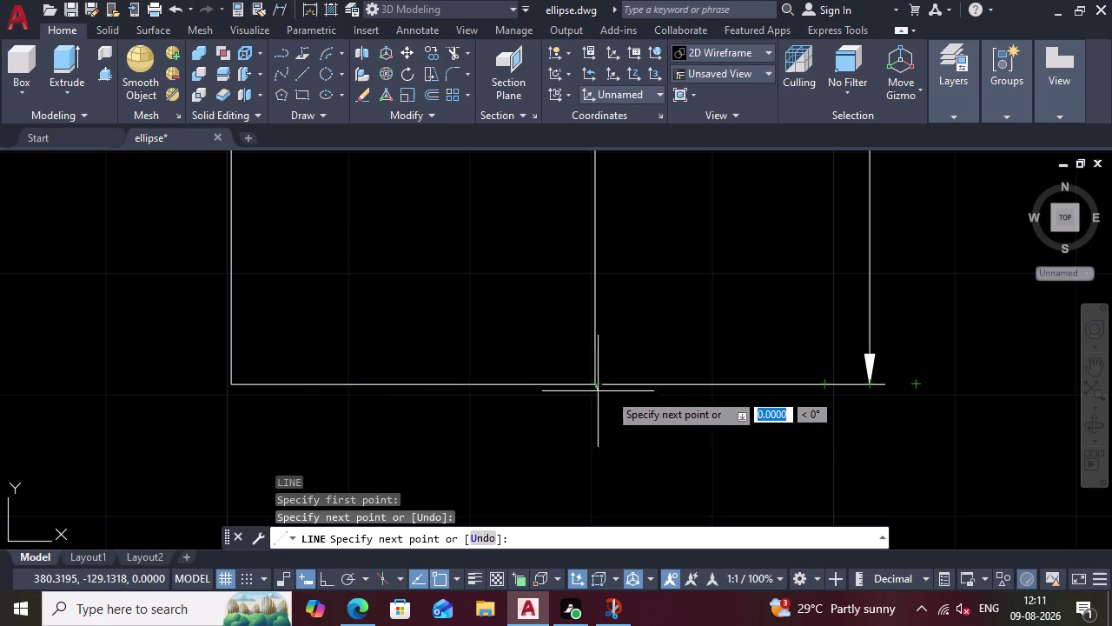
scroll(down, 3)
key(Escape)
scroll(down, 3)
scroll(up, 3)
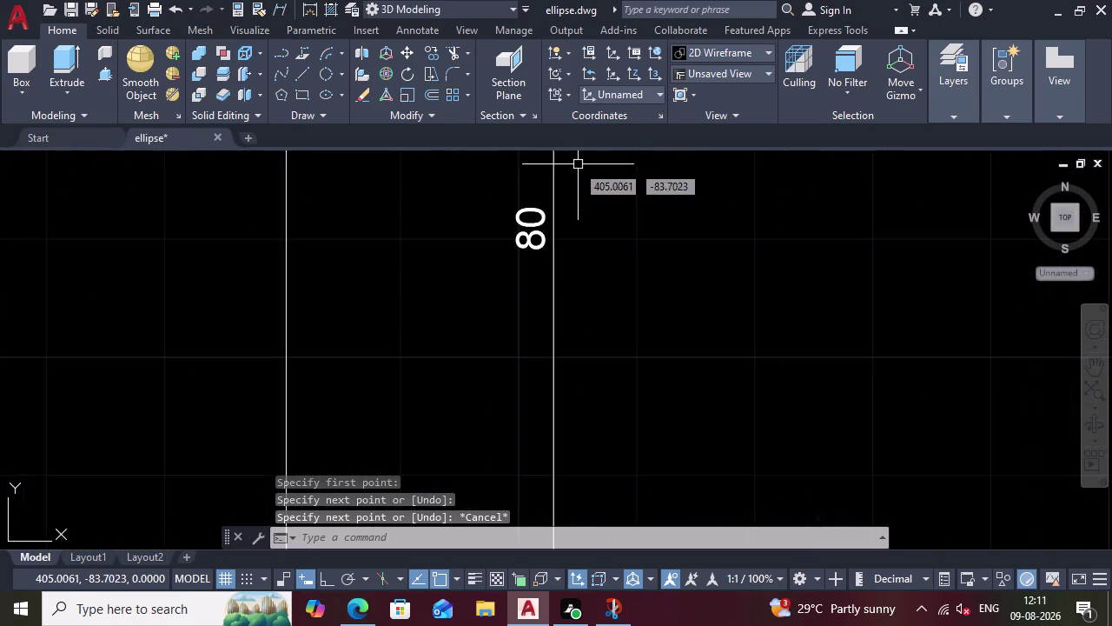
scroll(down, 3)
click(1097, 368)
drag(426, 212, 434, 397)
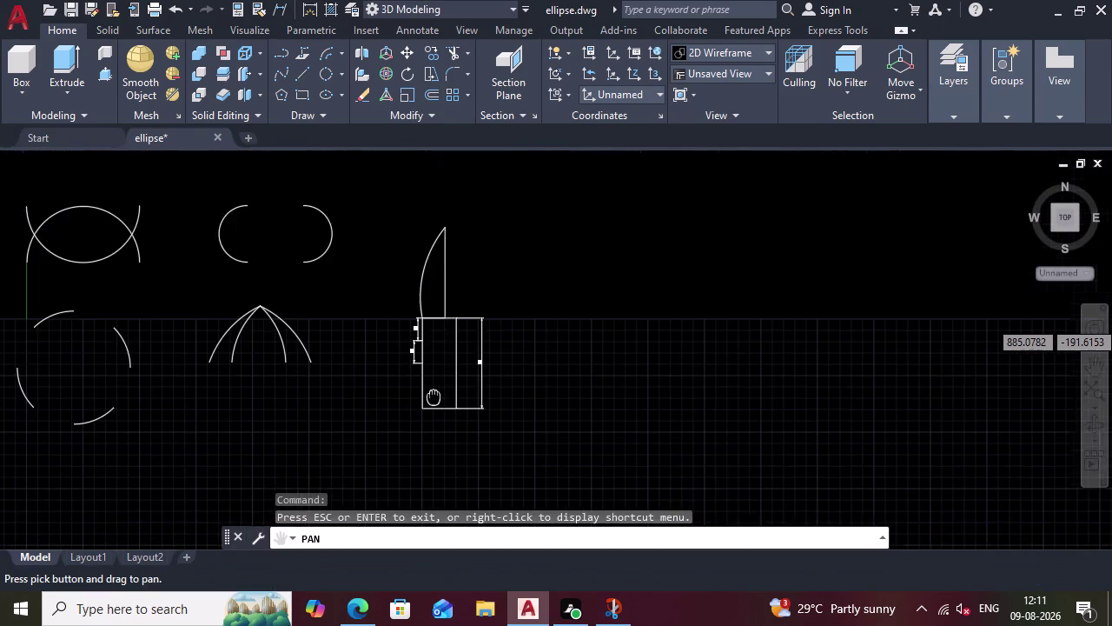
drag(433, 397, 436, 391)
scroll(up, 3)
drag(449, 268, 455, 345)
key(Escape)
key(l)
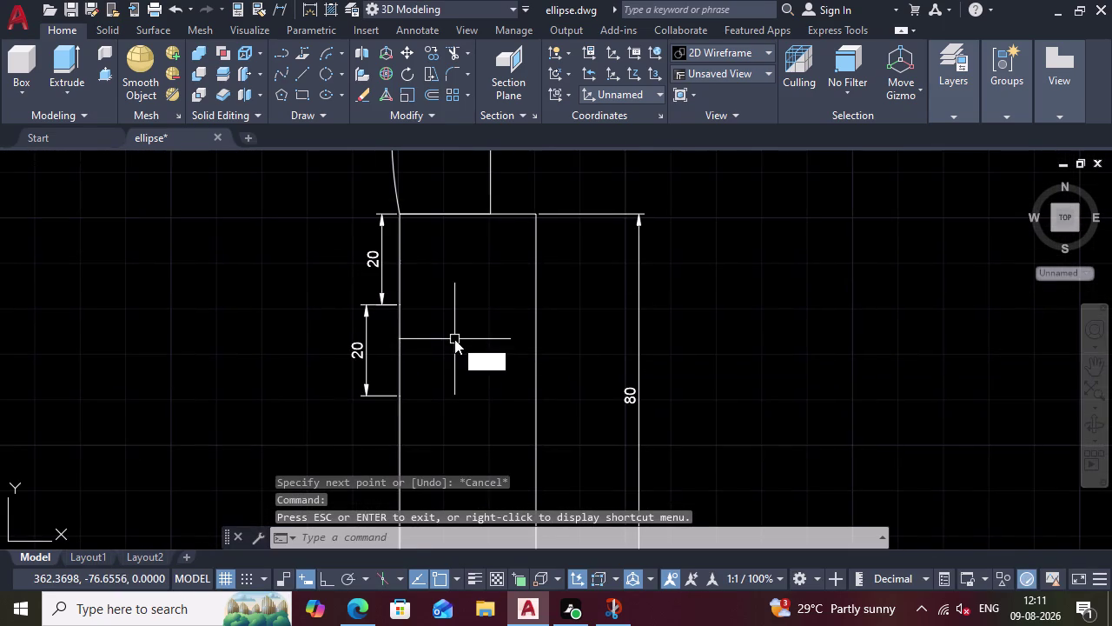
key(Return)
click(405, 304)
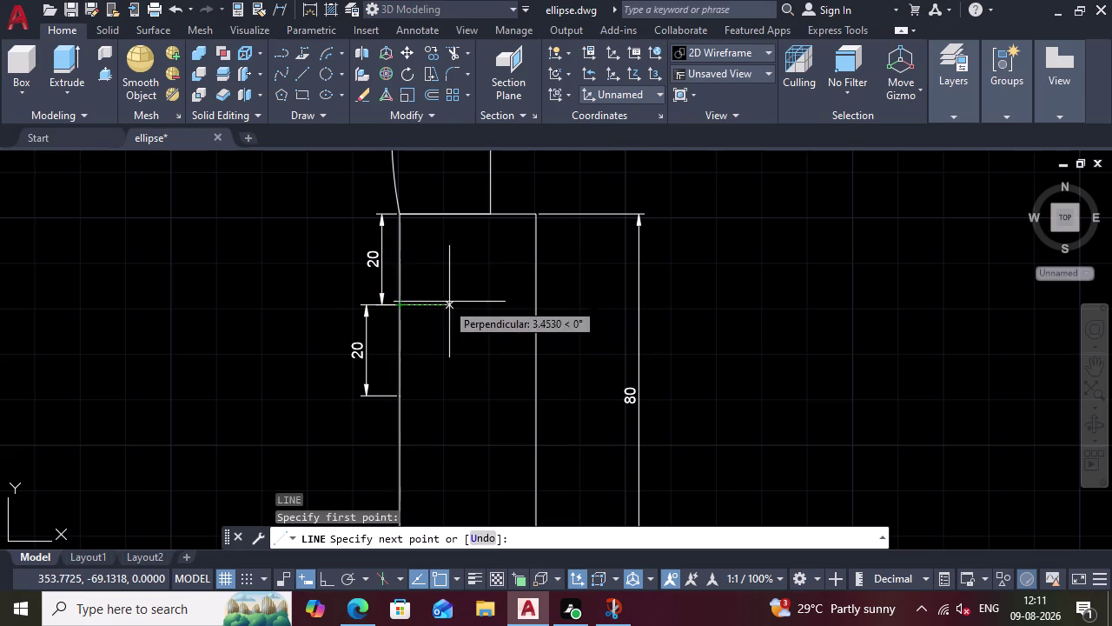
click(533, 304)
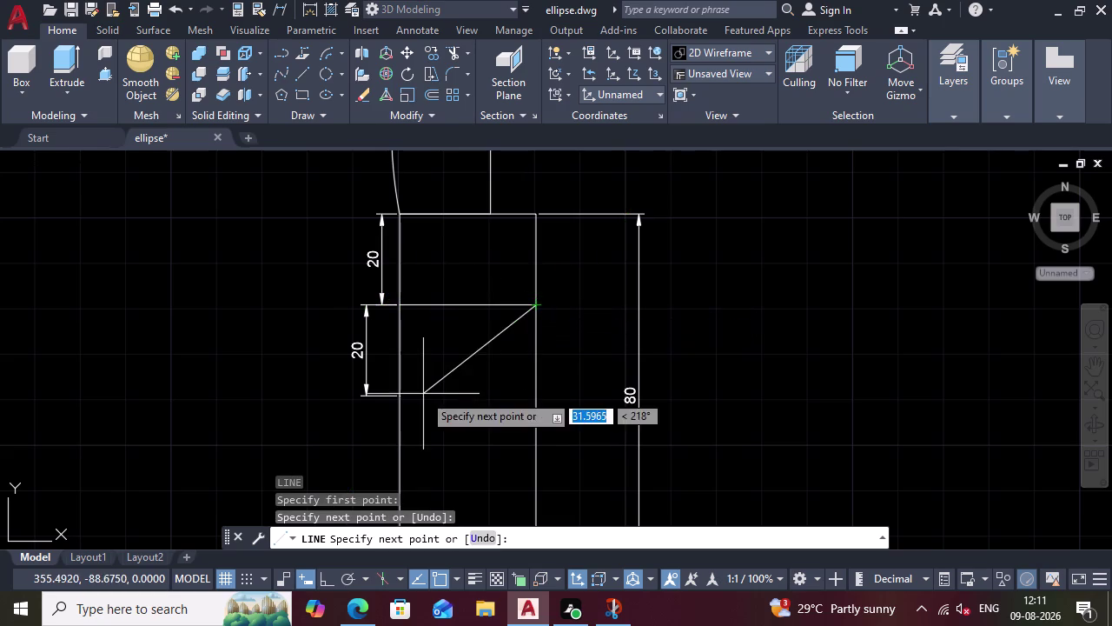
key(Escape)
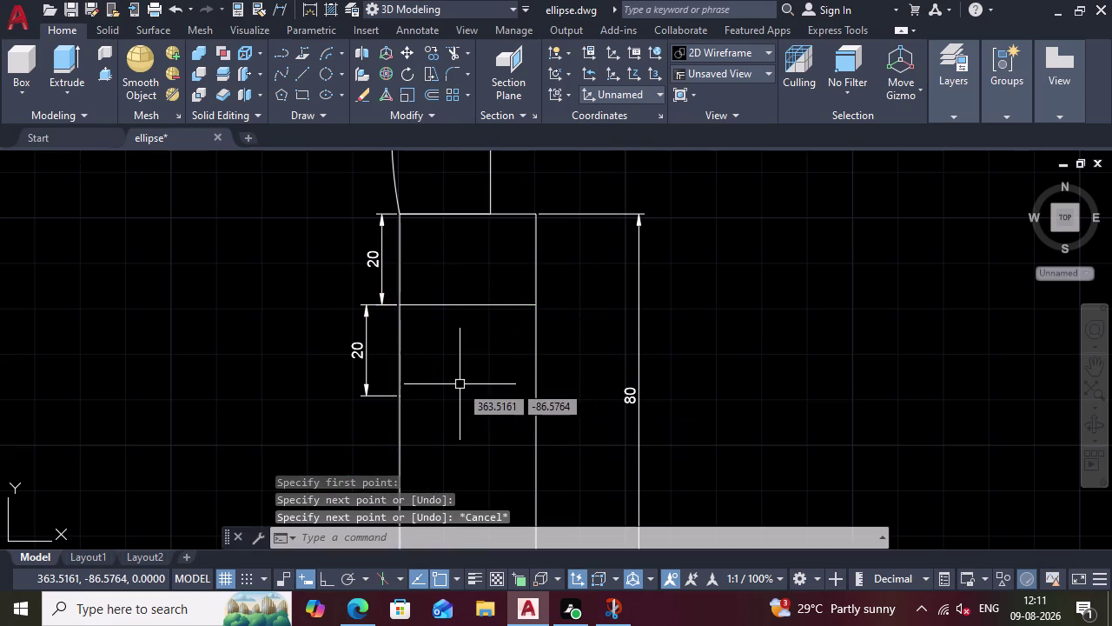
key(Return)
click(402, 399)
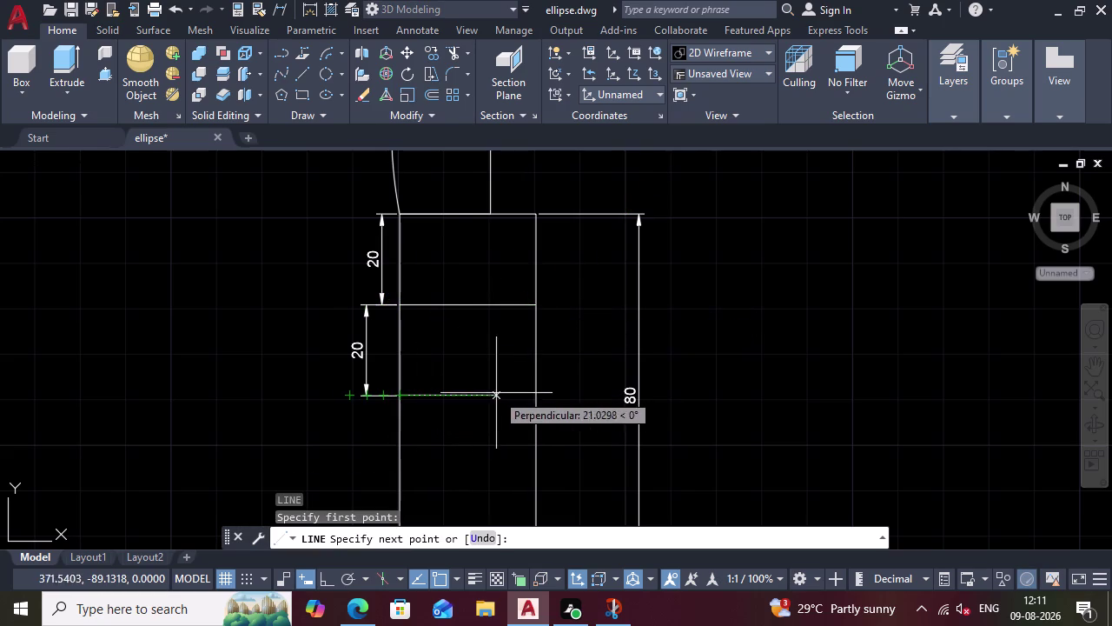
click(531, 394)
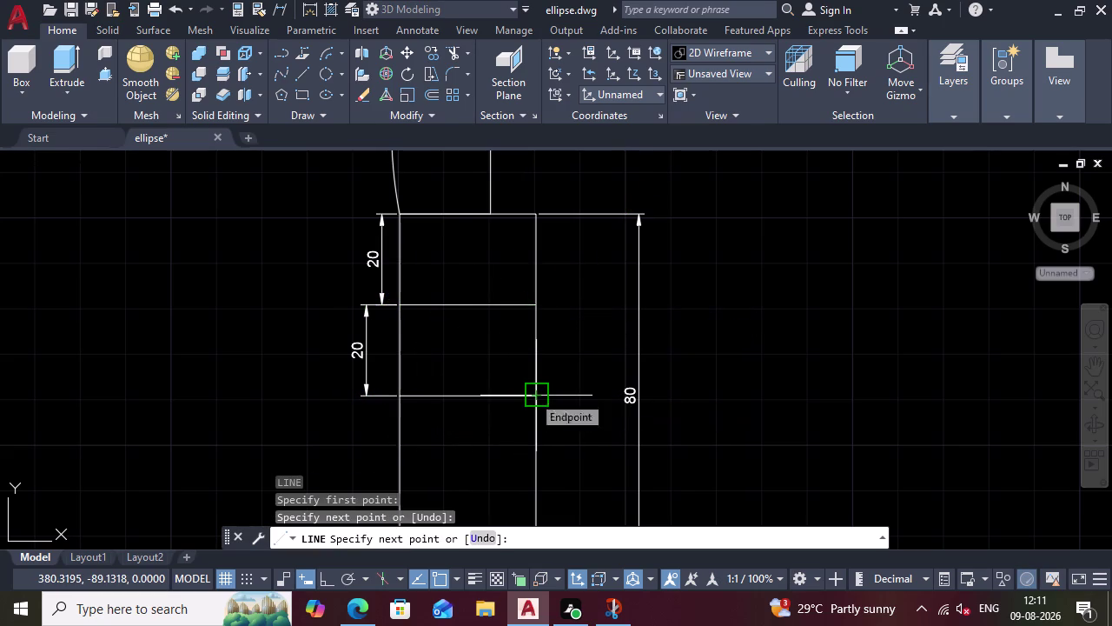
key(Return)
key(Return)
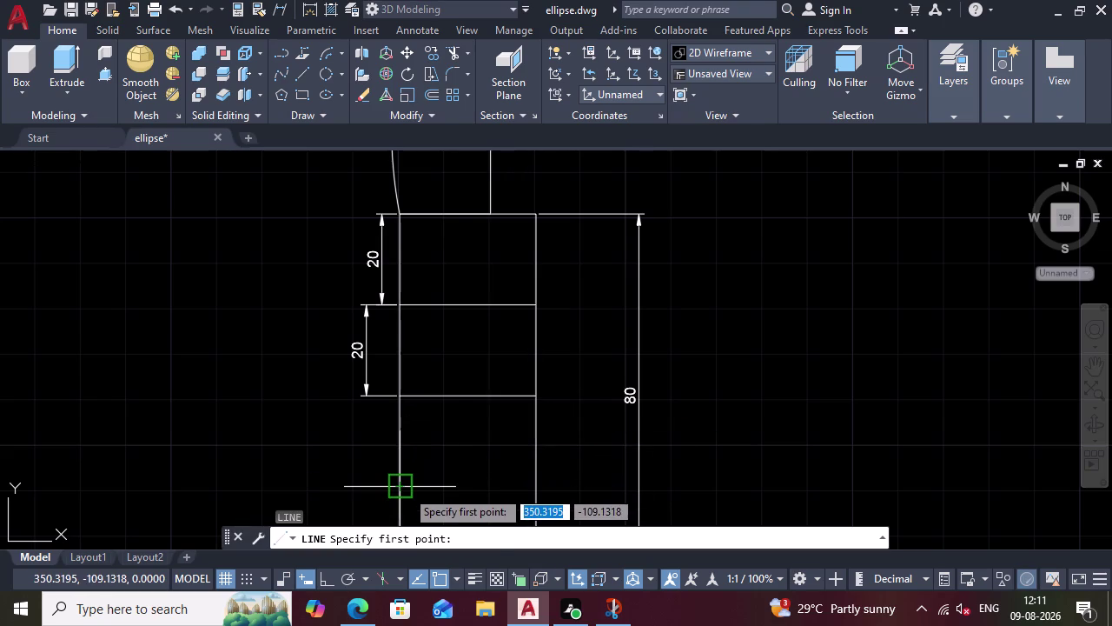
click(405, 489)
click(539, 488)
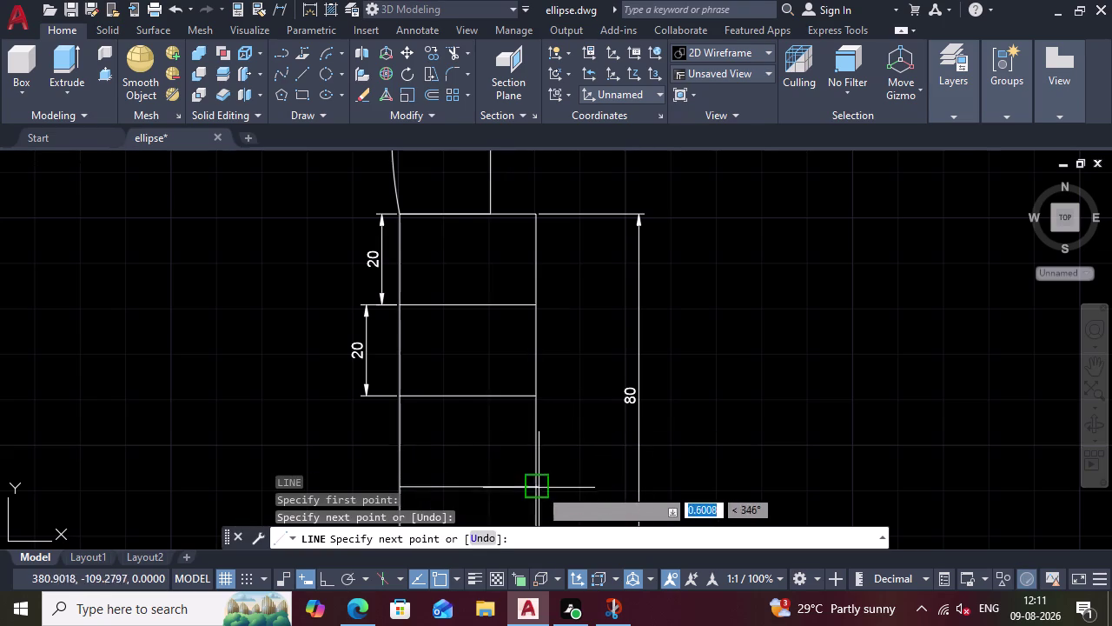
scroll(down, 3)
scroll(up, 3)
scroll(down, 3)
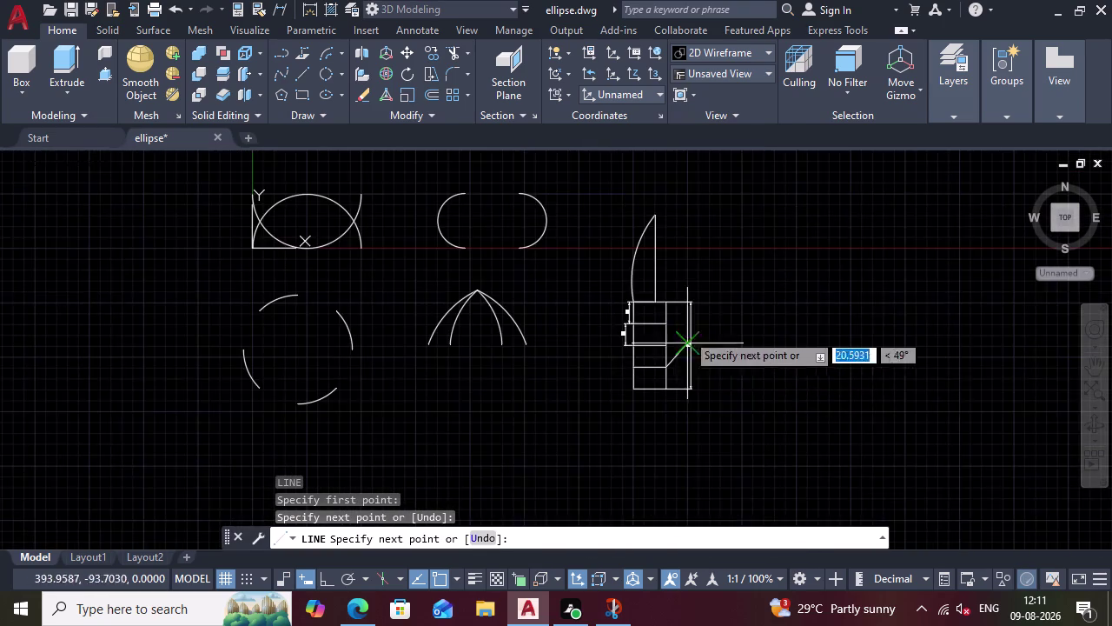
scroll(up, 3)
scroll(up, 3)
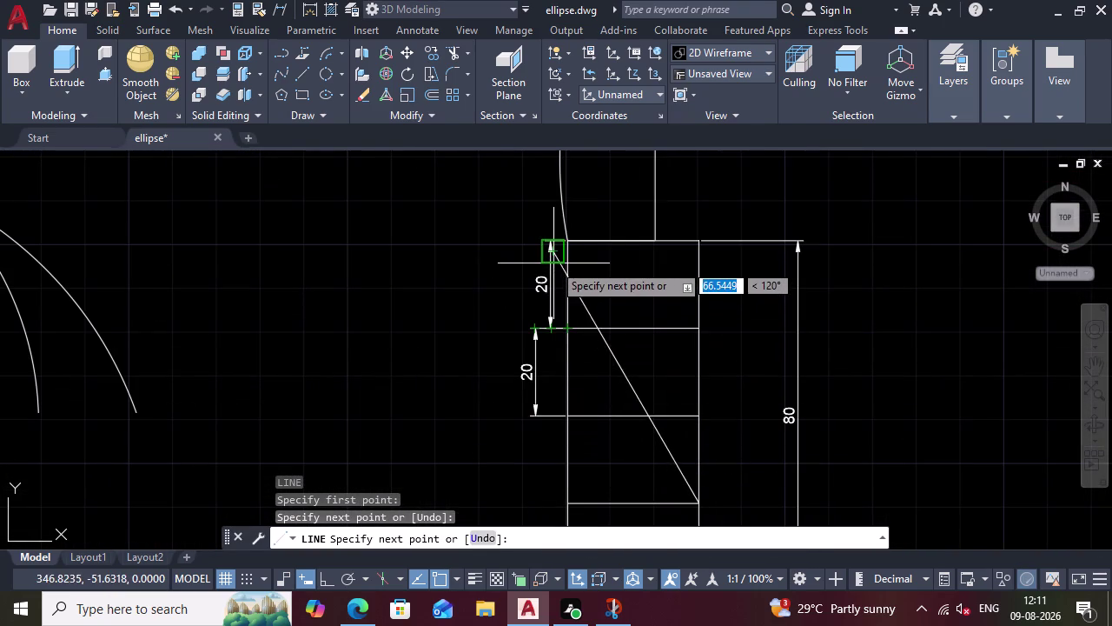
key(Escape)
click(445, 76)
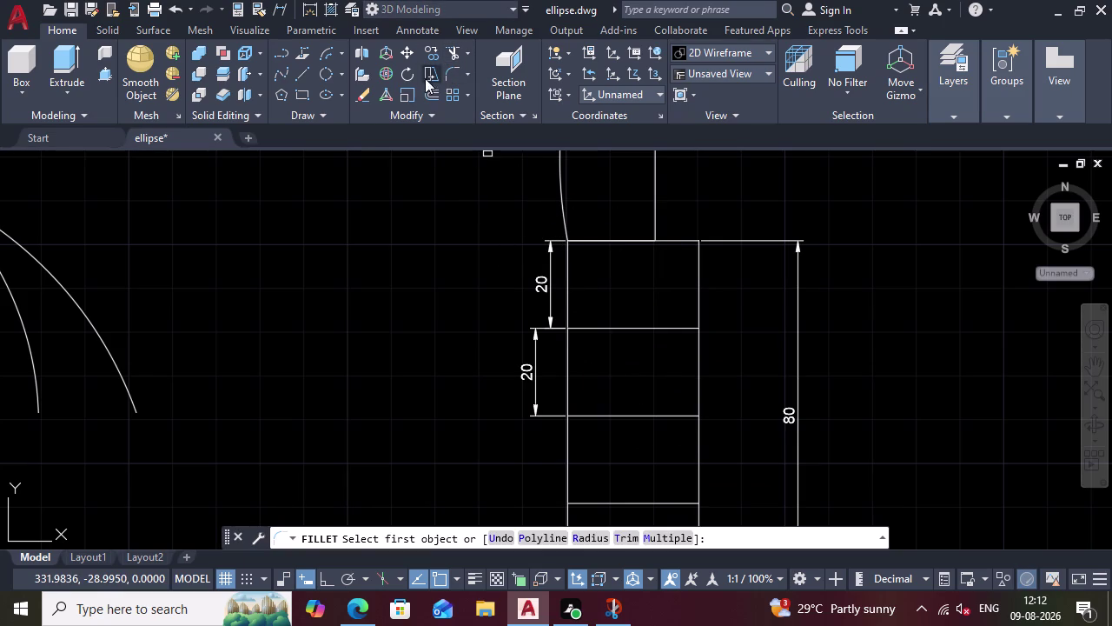
Draw a 60° arc from the grid's top-left corner to the first 20-unit division.
click(301, 72)
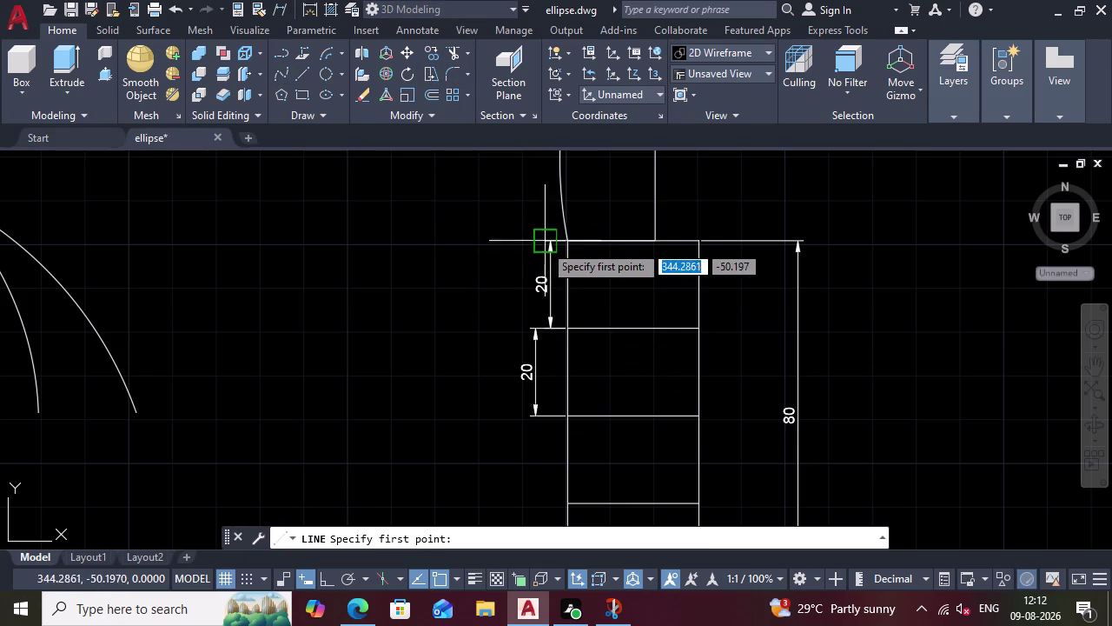
click(329, 57)
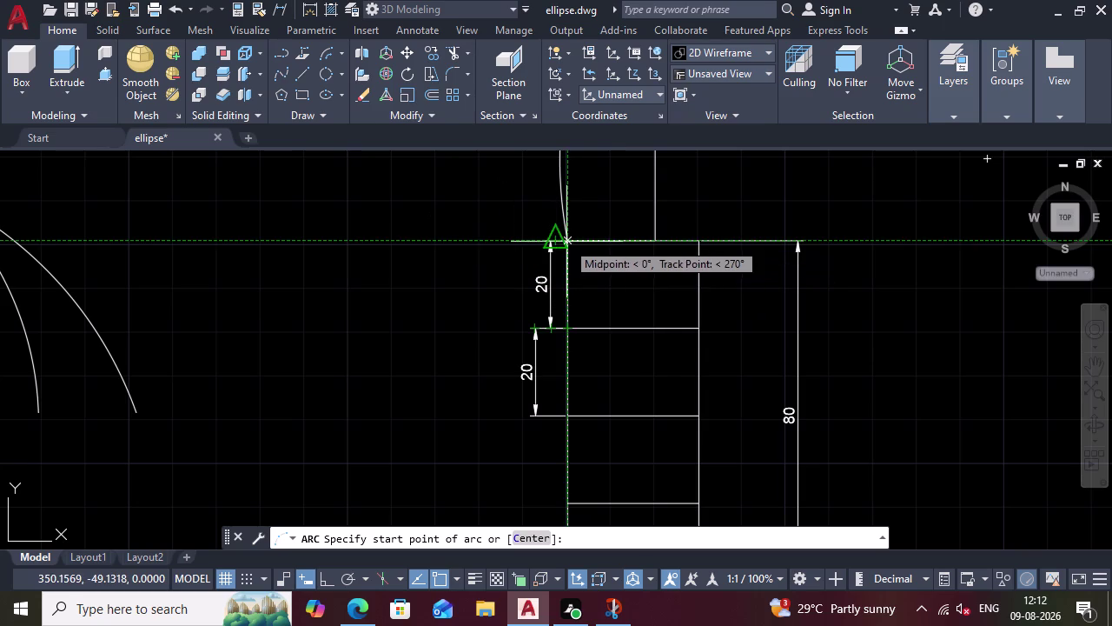
click(571, 241)
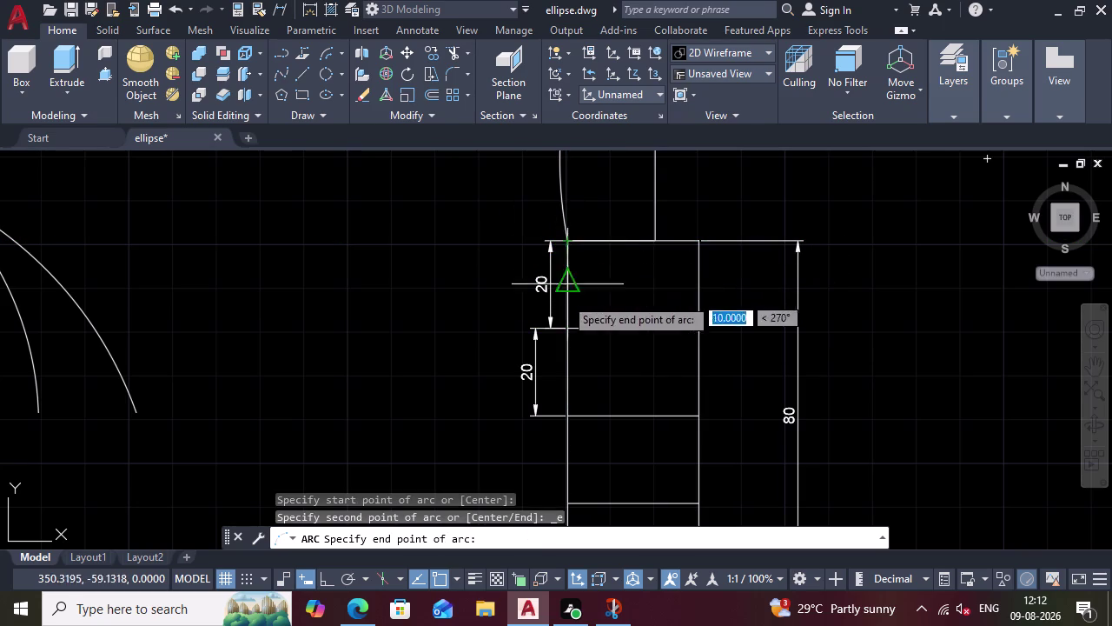
click(568, 328)
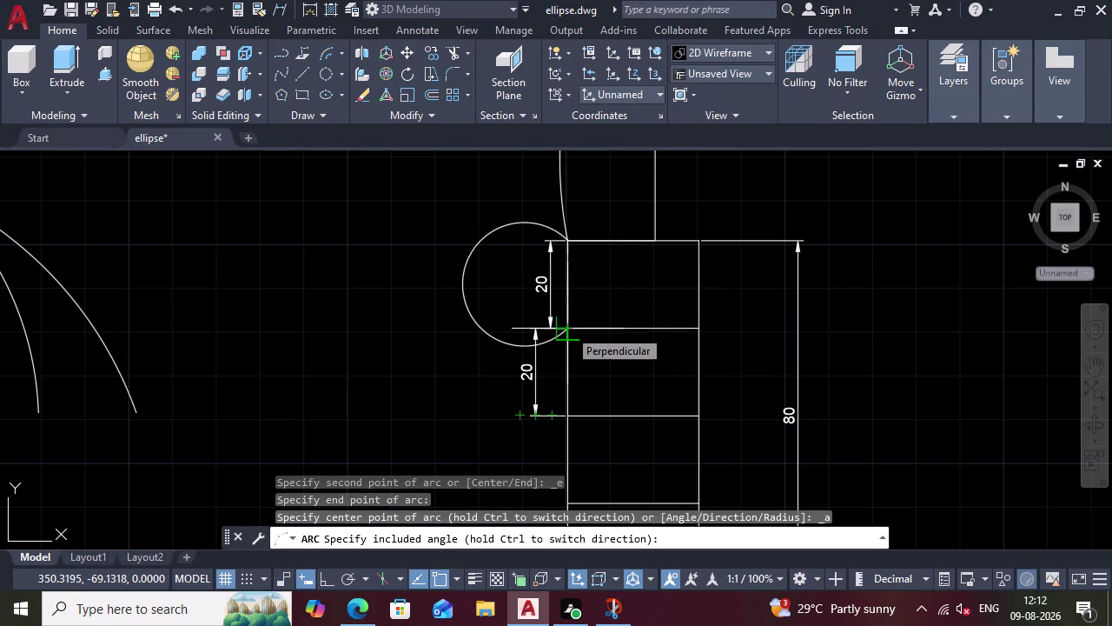
text(60)
key(Return)
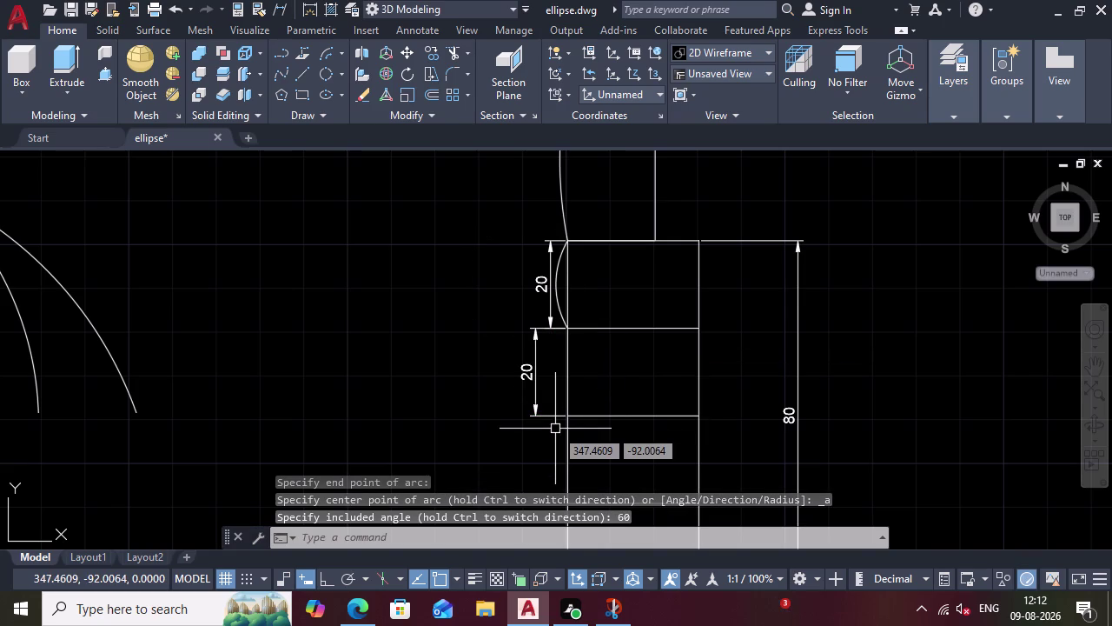
Run MULTIPLE and draw another 60° arc between the first and second division points.
text(multi)
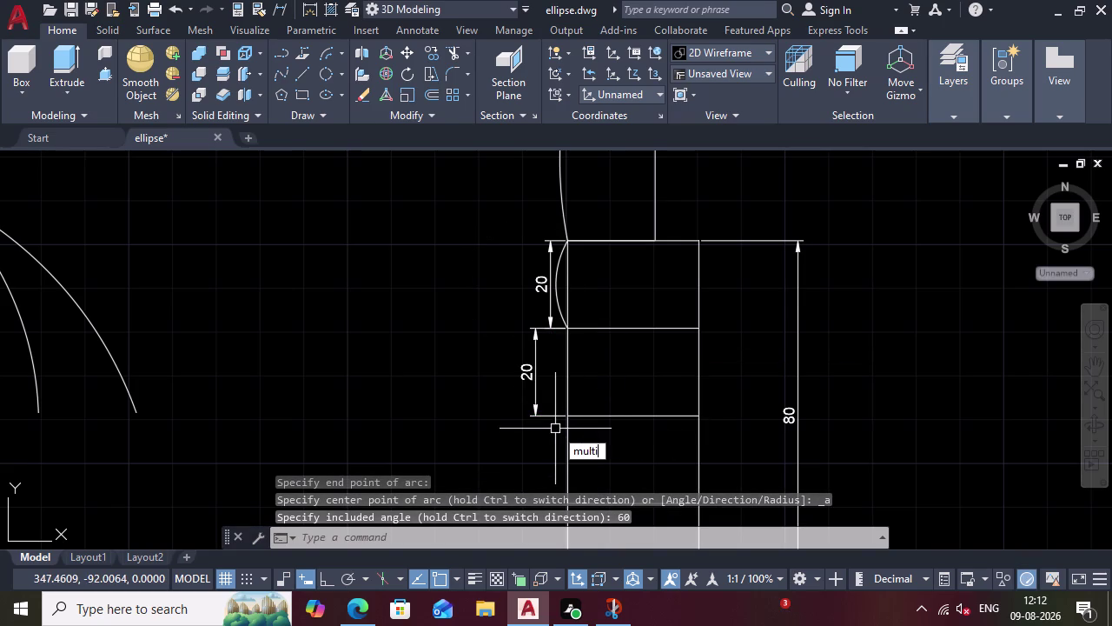
text(ple)
key(Return)
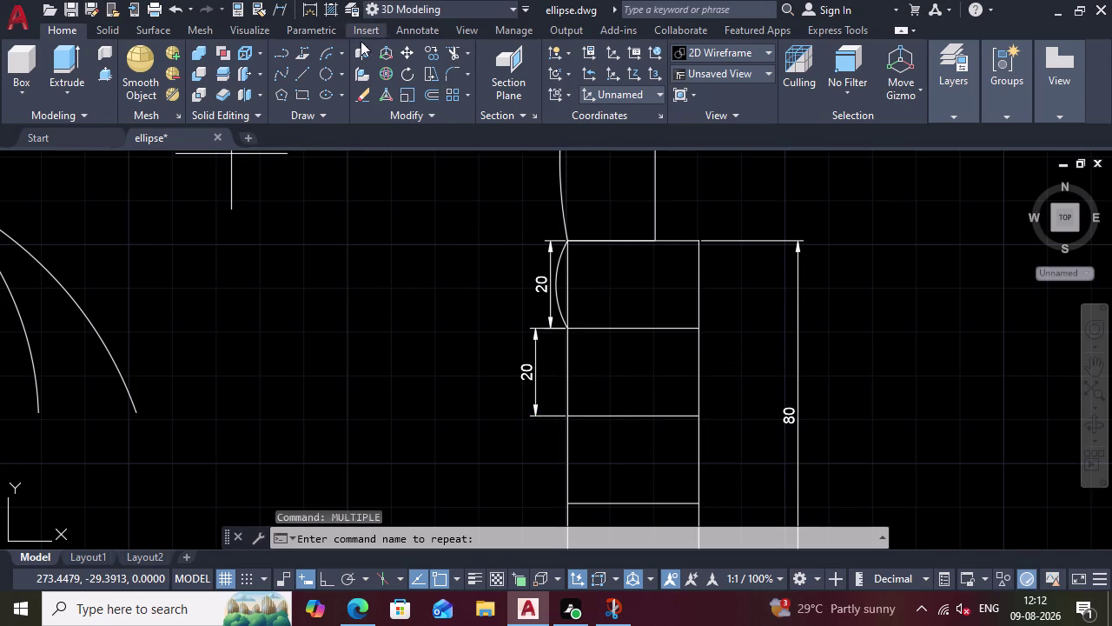
click(329, 57)
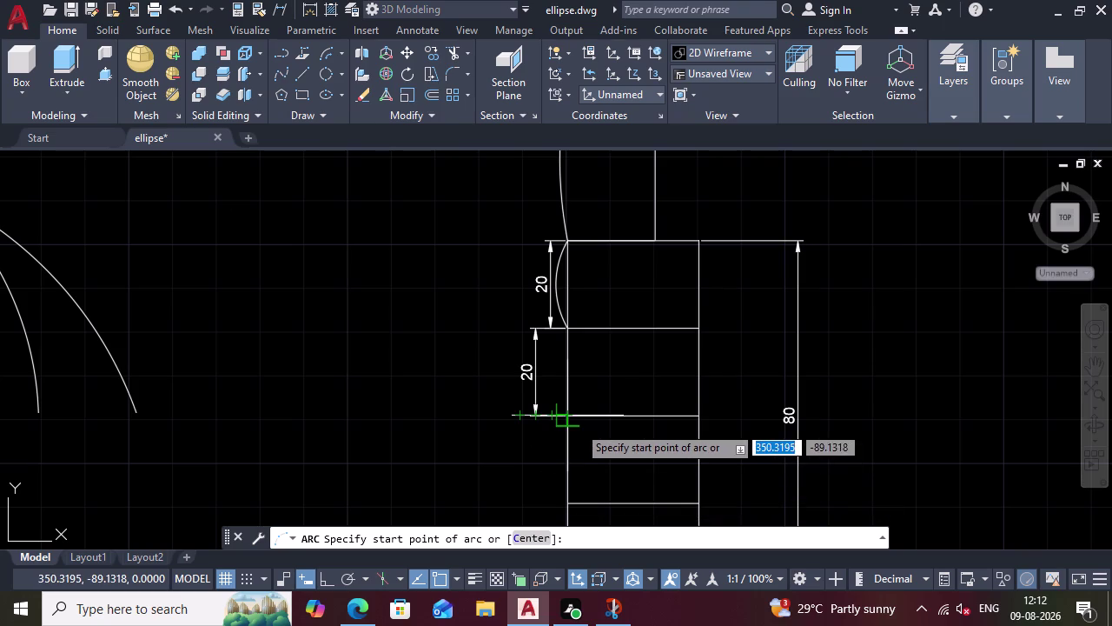
double_click(569, 408)
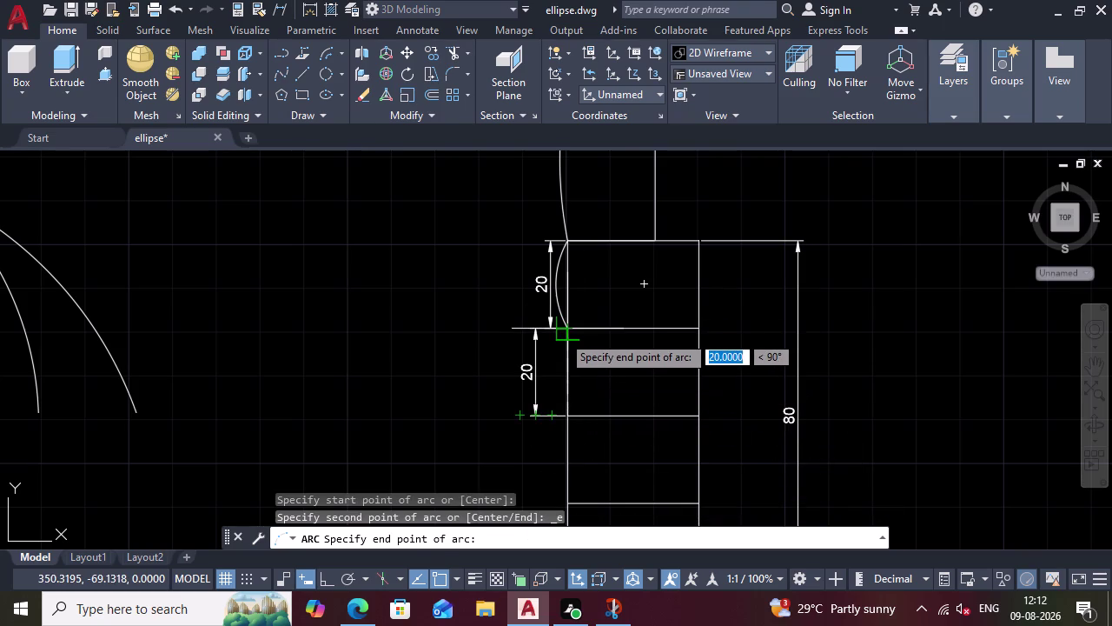
click(566, 334)
text(6)
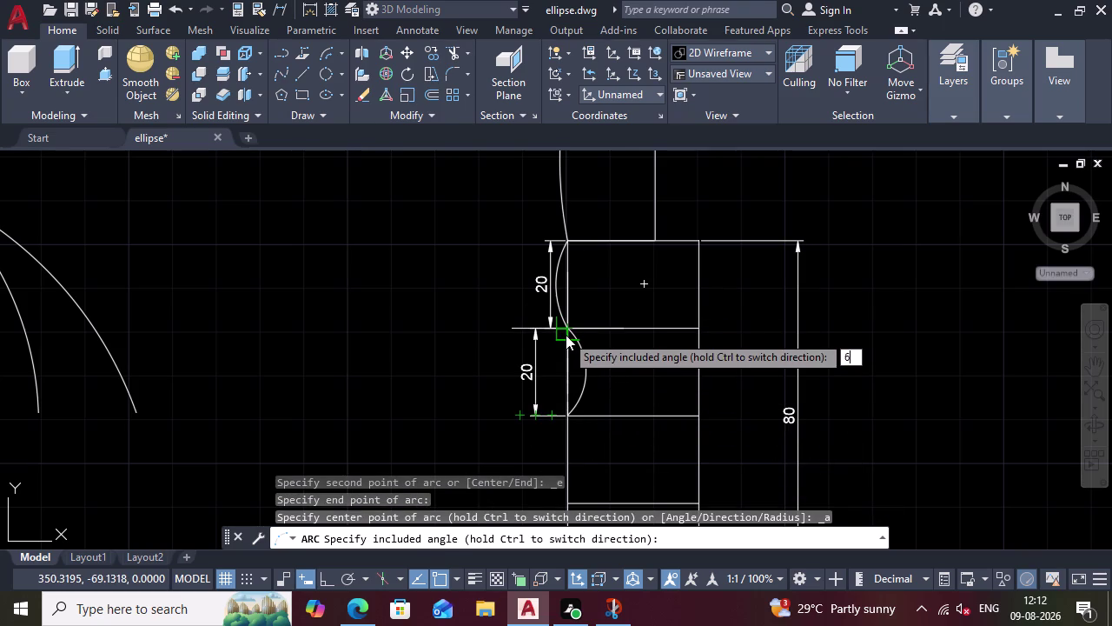
text(0)
key(Return)
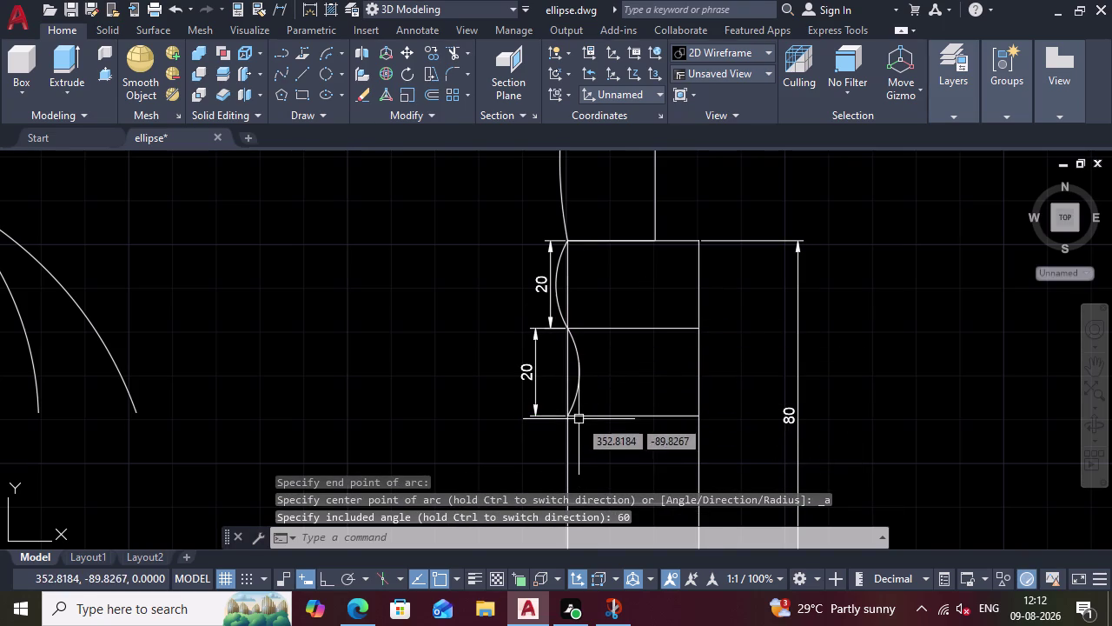
Pan the view to show the lower cells and cancel the active command.
scroll(down, 3)
scroll(up, 3)
scroll(down, 3)
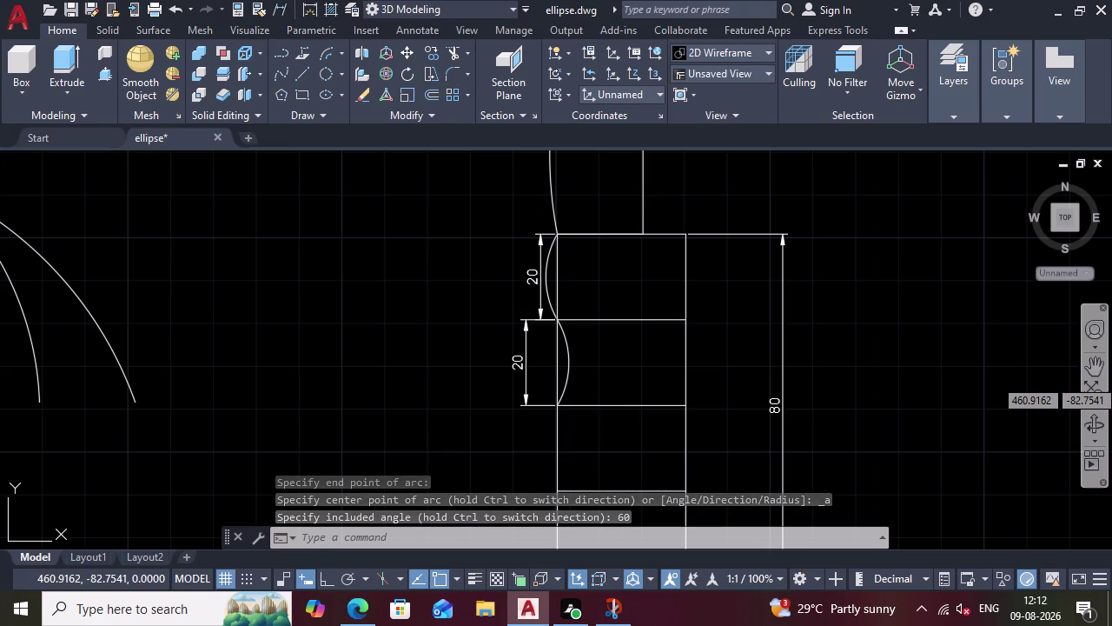
click(1093, 365)
drag(588, 466, 551, 302)
key(Escape)
key(Escape)
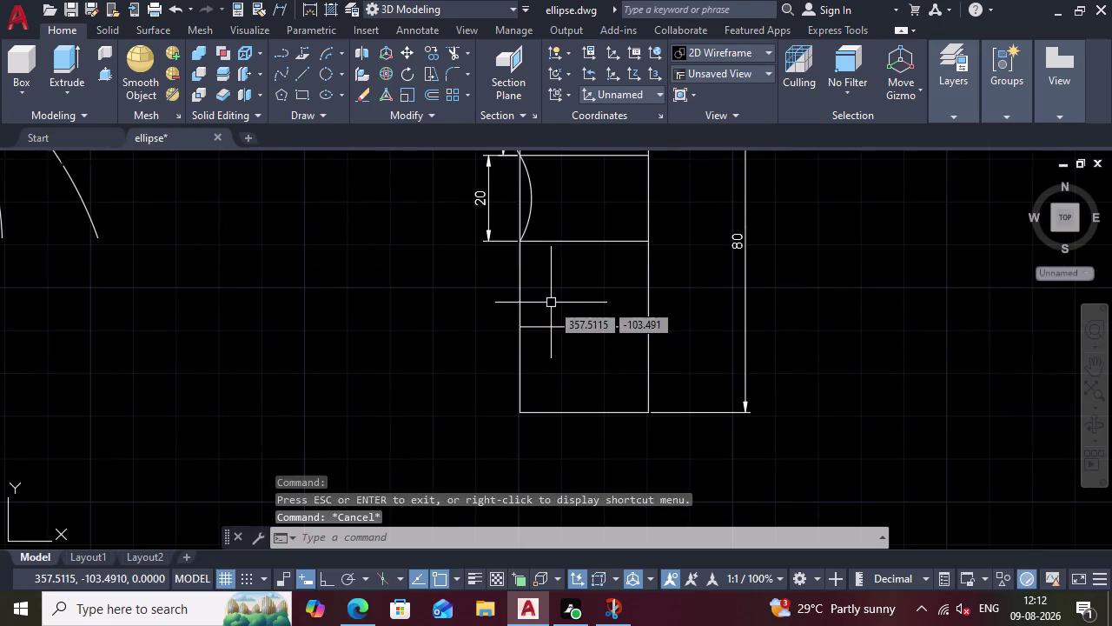
Repeat ARC via MULTIPLE and draw a 60° arc from the second division point.
text(mu)
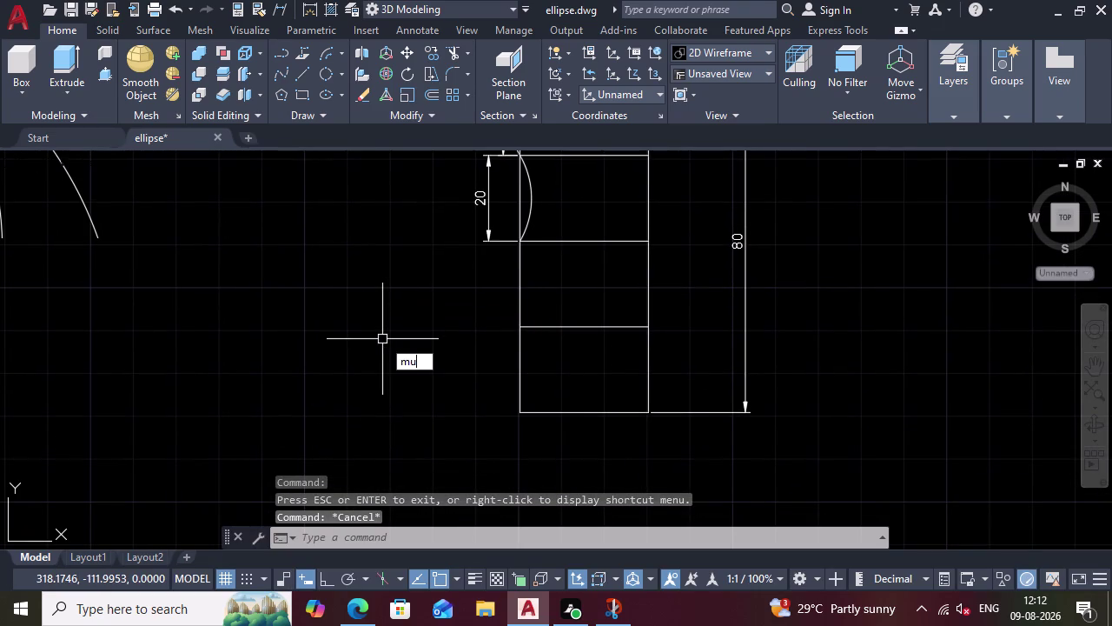
text(lti)
text(ple)
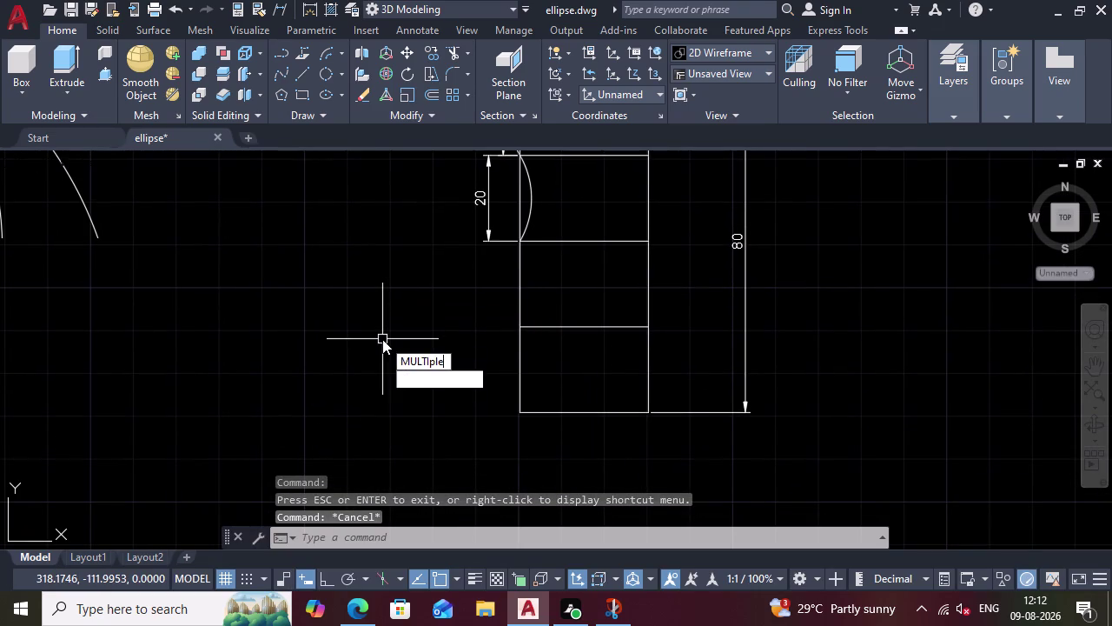
key(Return)
text(arc)
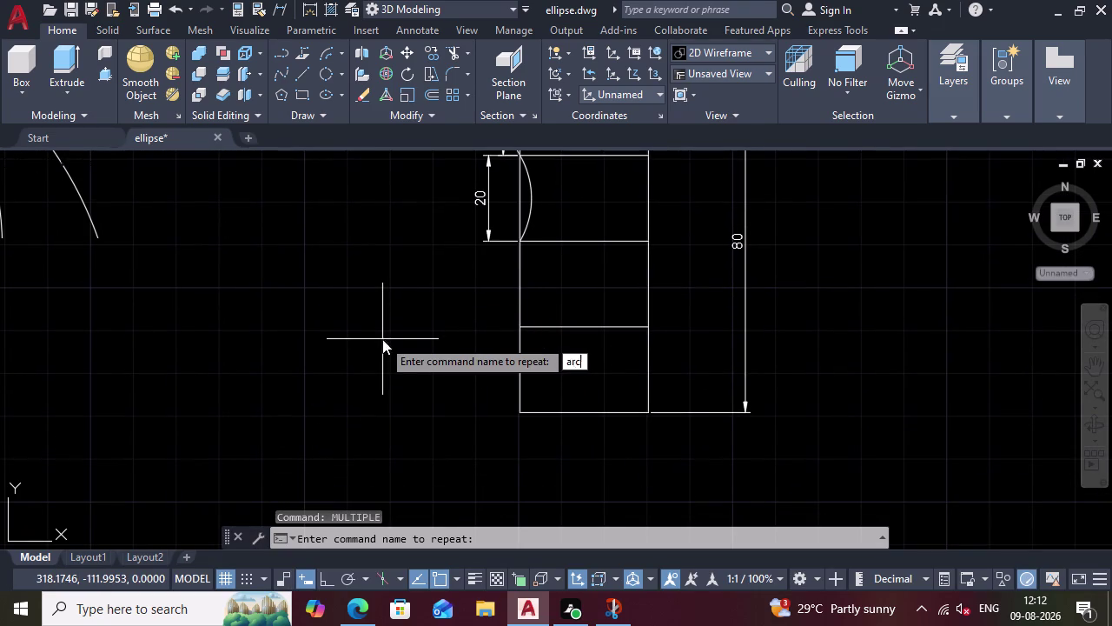
key(Return)
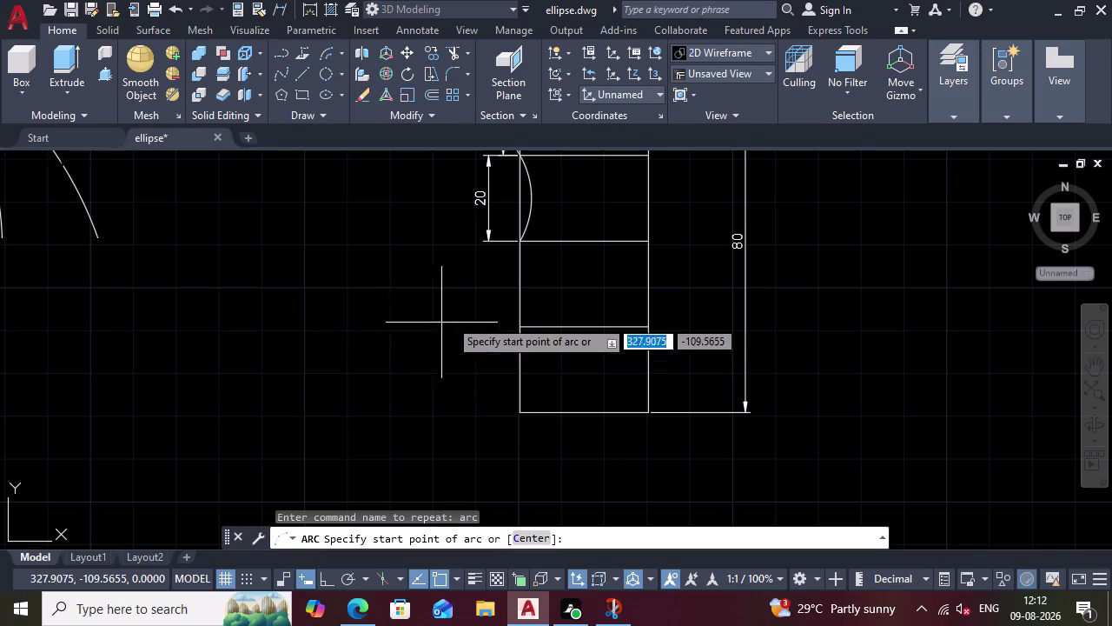
click(512, 242)
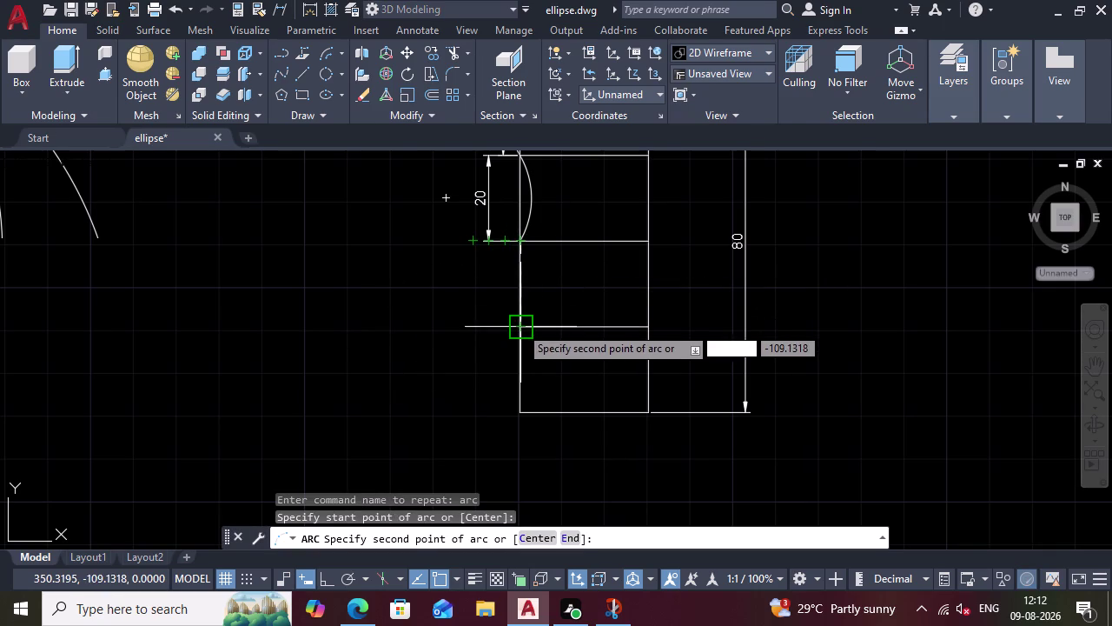
click(520, 326)
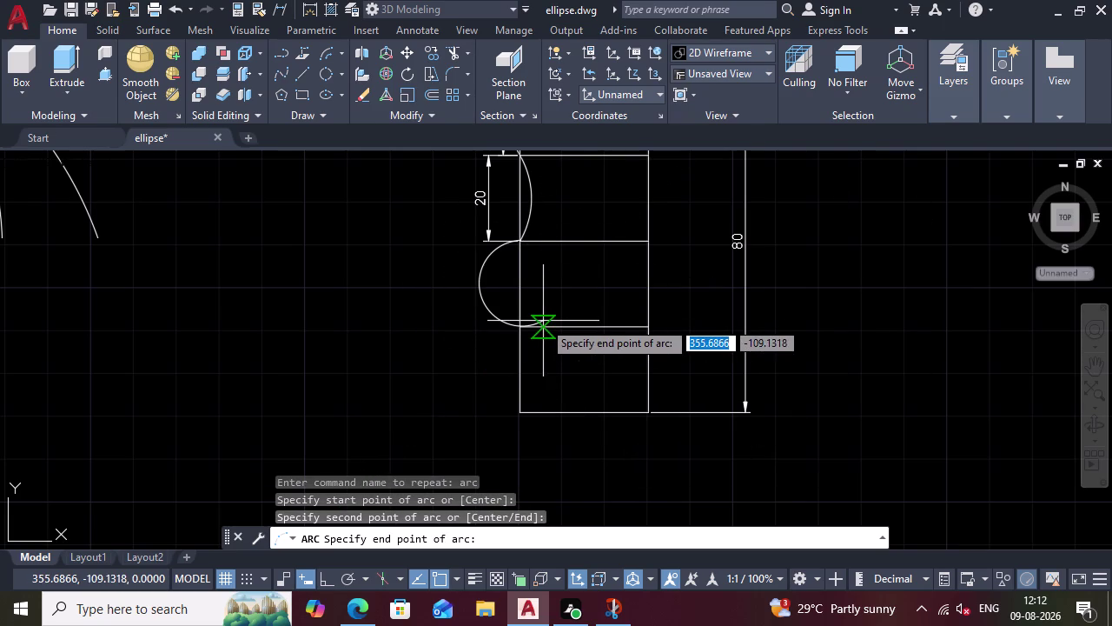
text(6)
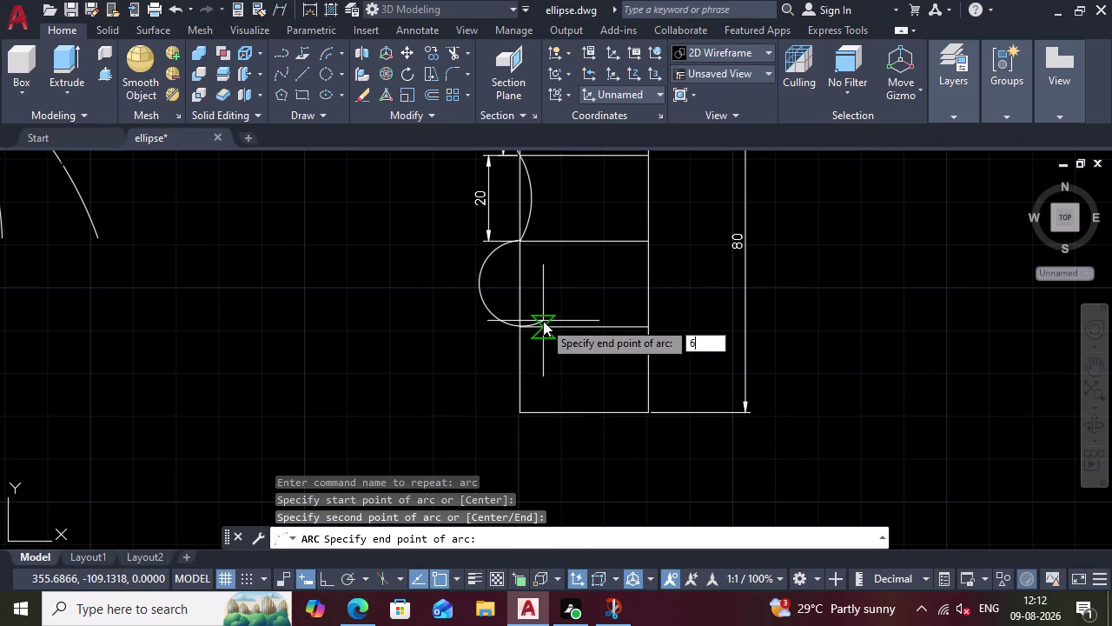
text(0)
key(Return)
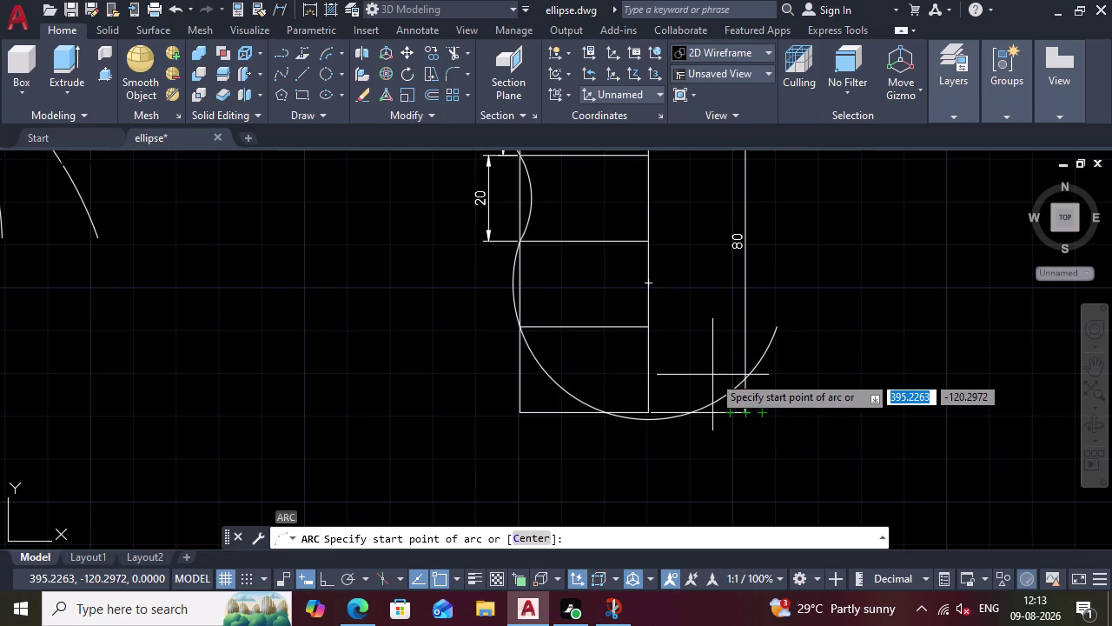
Undo the trial arcs, cancel the arc command and select the oversized arc.
key(ctrl+z)
key(ctrl+z)
key(ctrl+z)
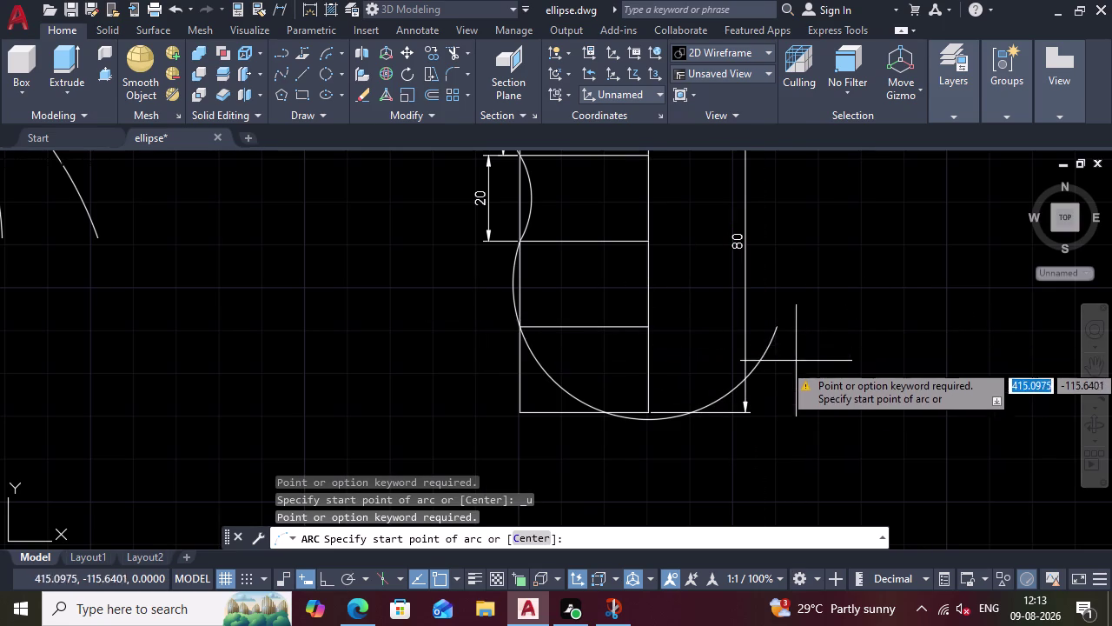
click(760, 353)
key(Escape)
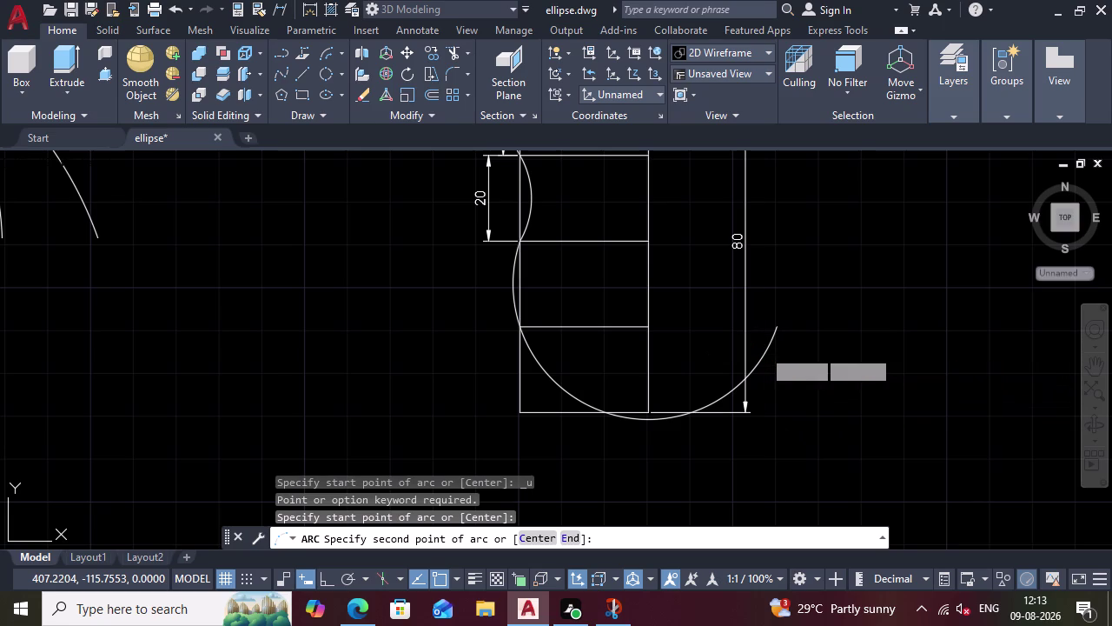
key(Escape)
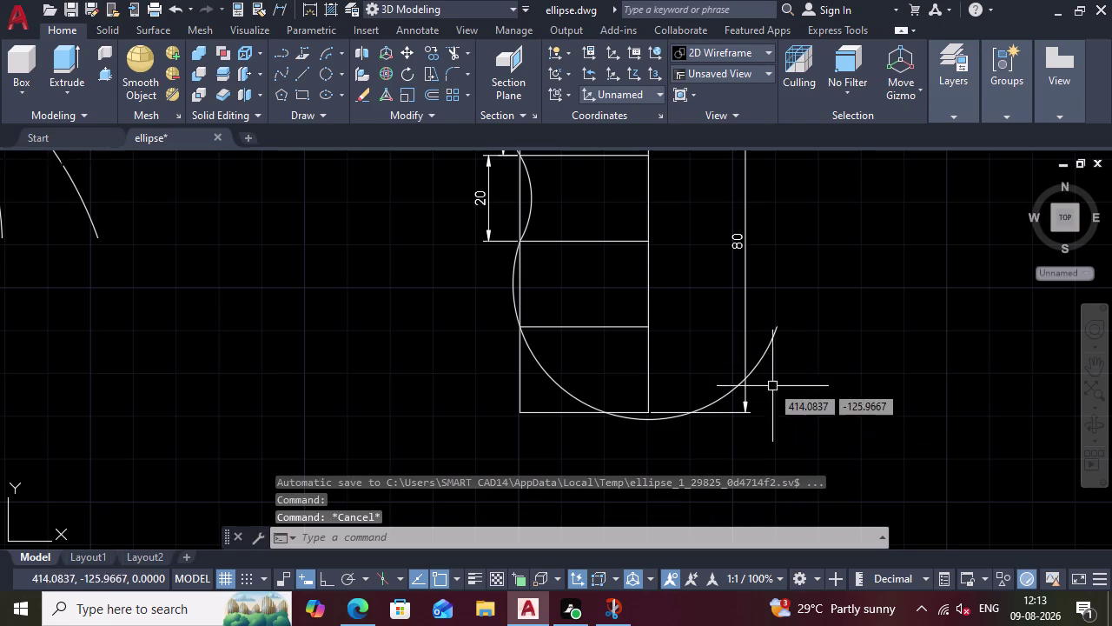
click(768, 349)
Erase the oversized arc and draw a 60° arc between the top two left-edge corners.
key(Delete)
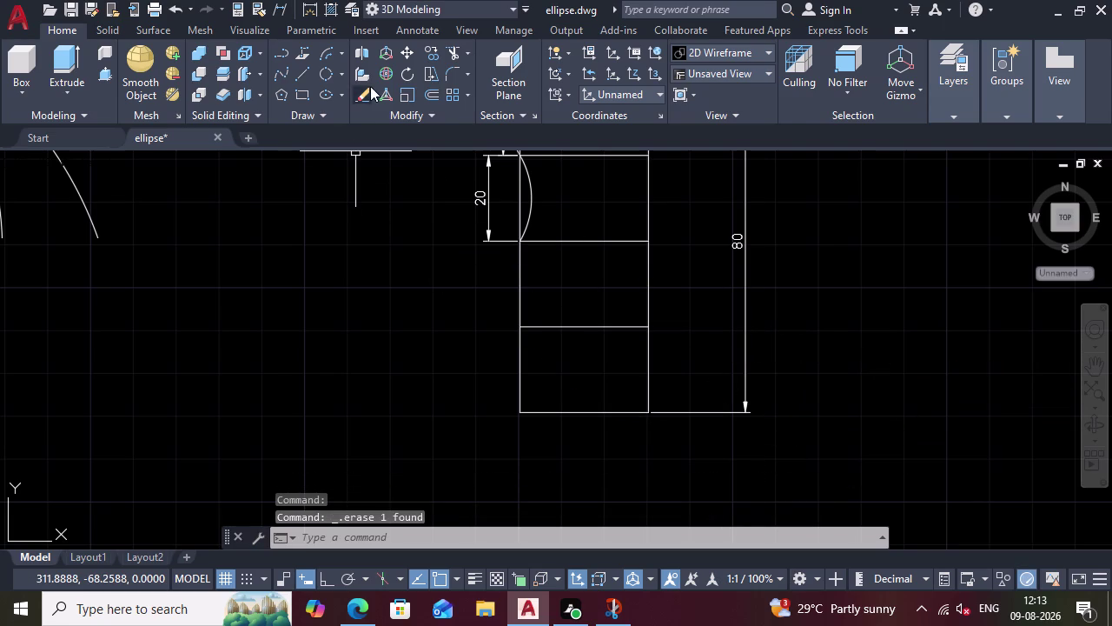
click(333, 54)
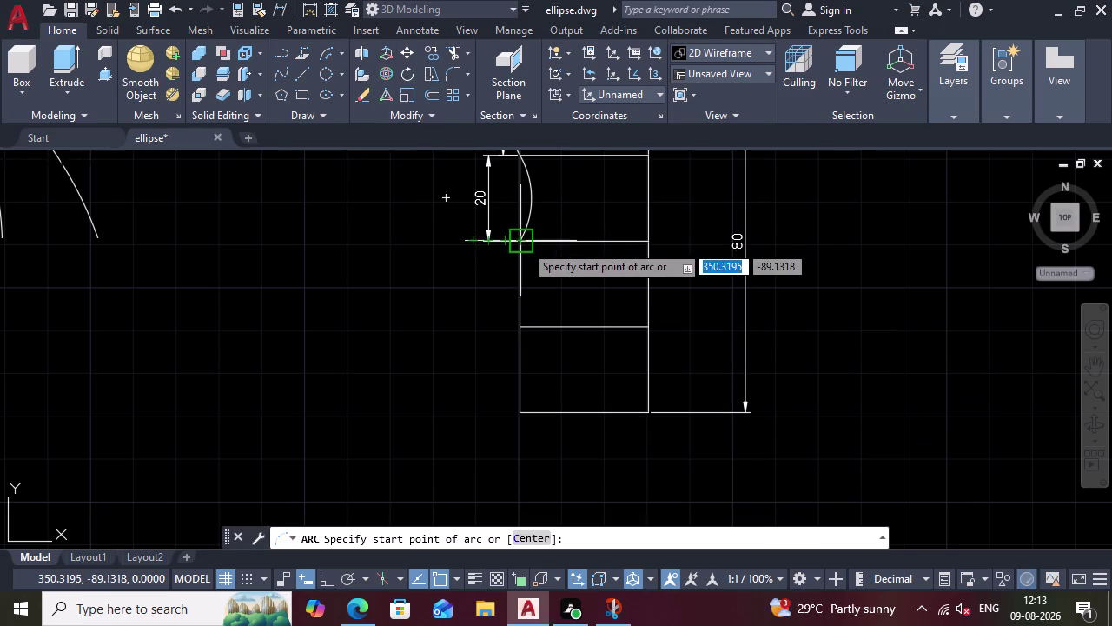
click(524, 244)
click(521, 326)
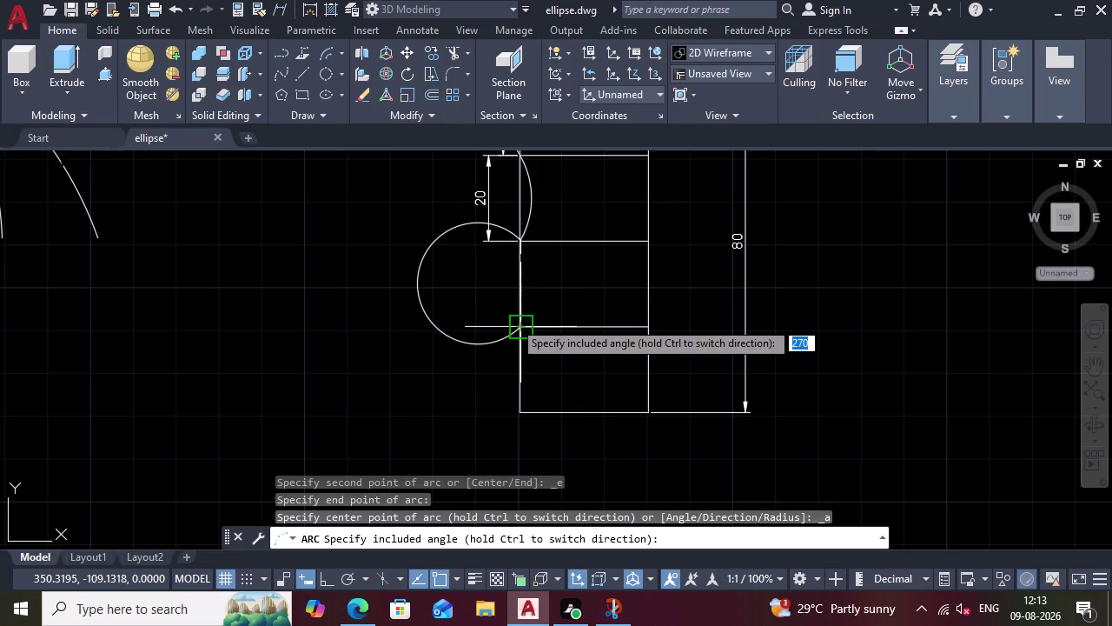
text(60)
key(Return)
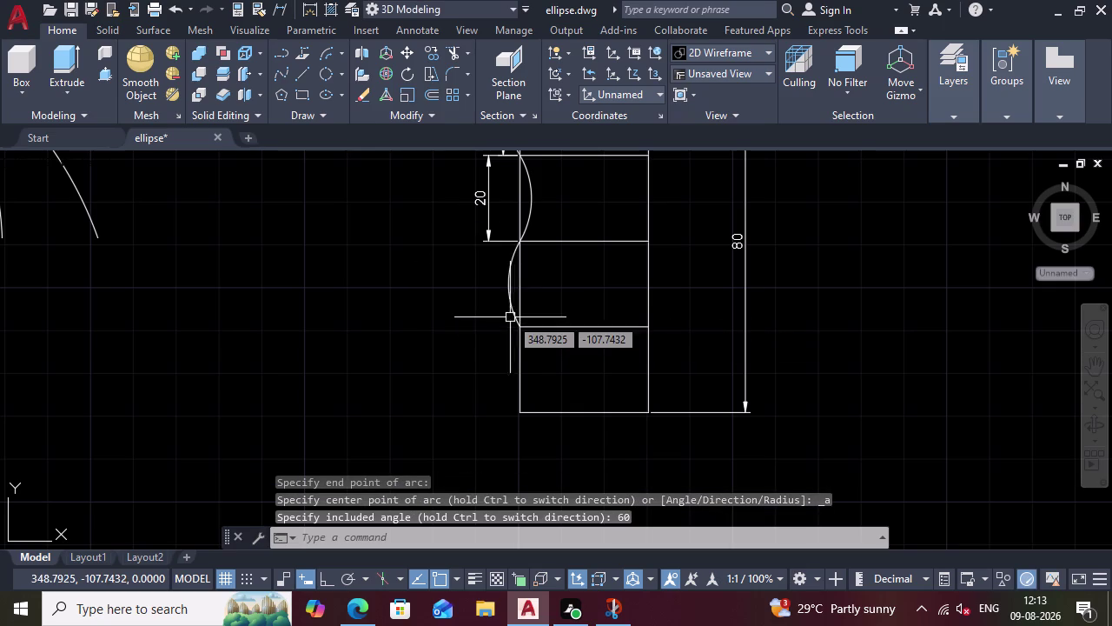
Draw the next 60° arc from the lower corner to the middle corner, redoing a misplaced attempt.
double_click(318, 54)
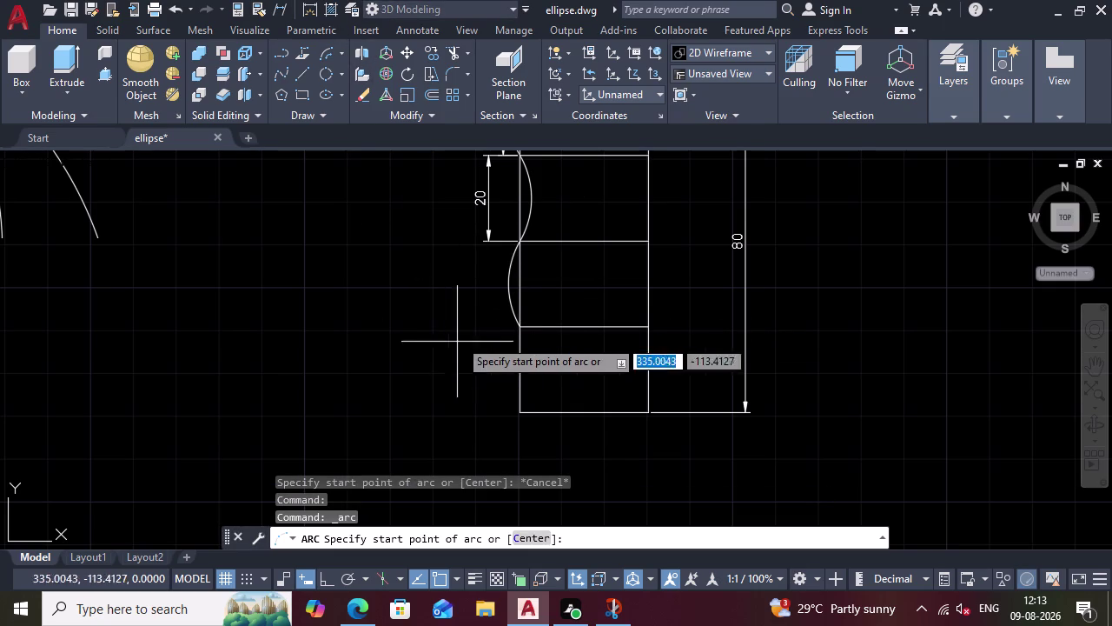
click(526, 327)
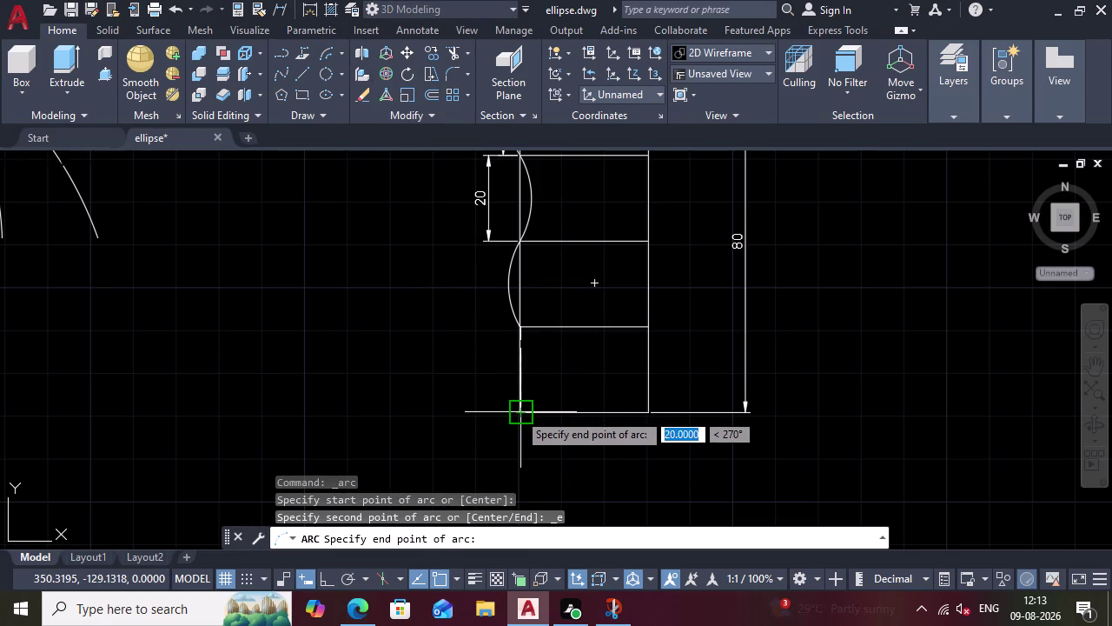
click(518, 411)
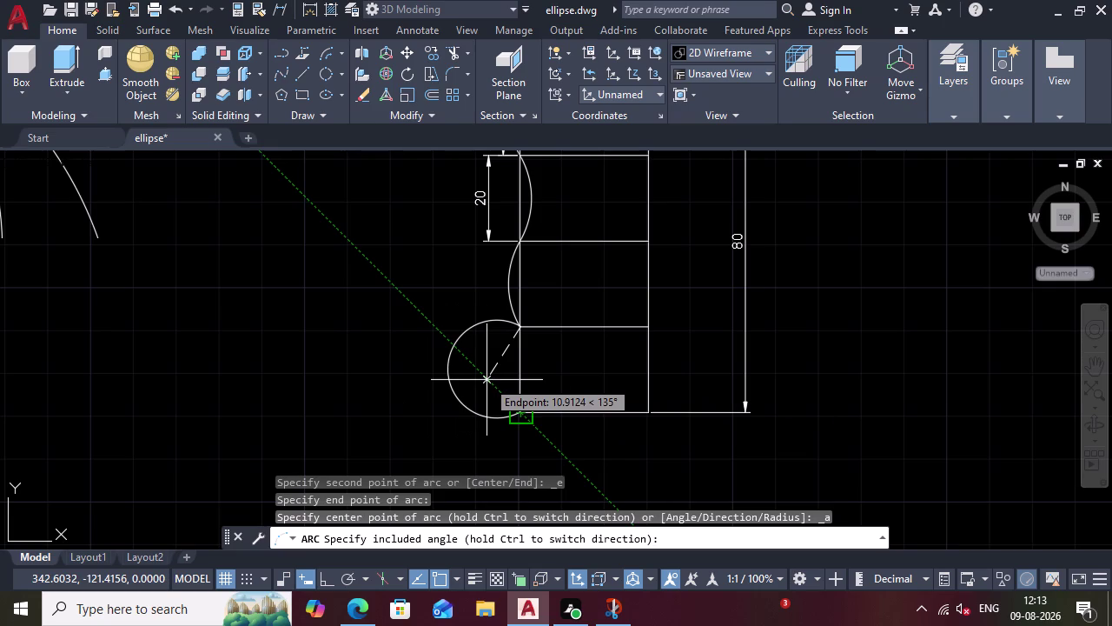
key(Escape)
click(324, 57)
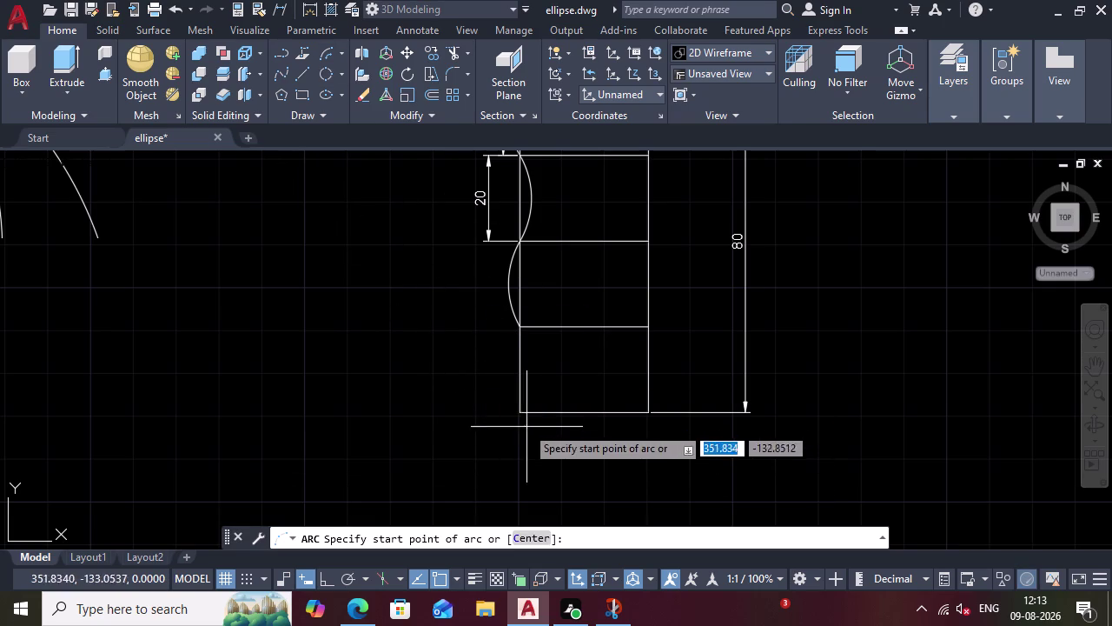
click(520, 407)
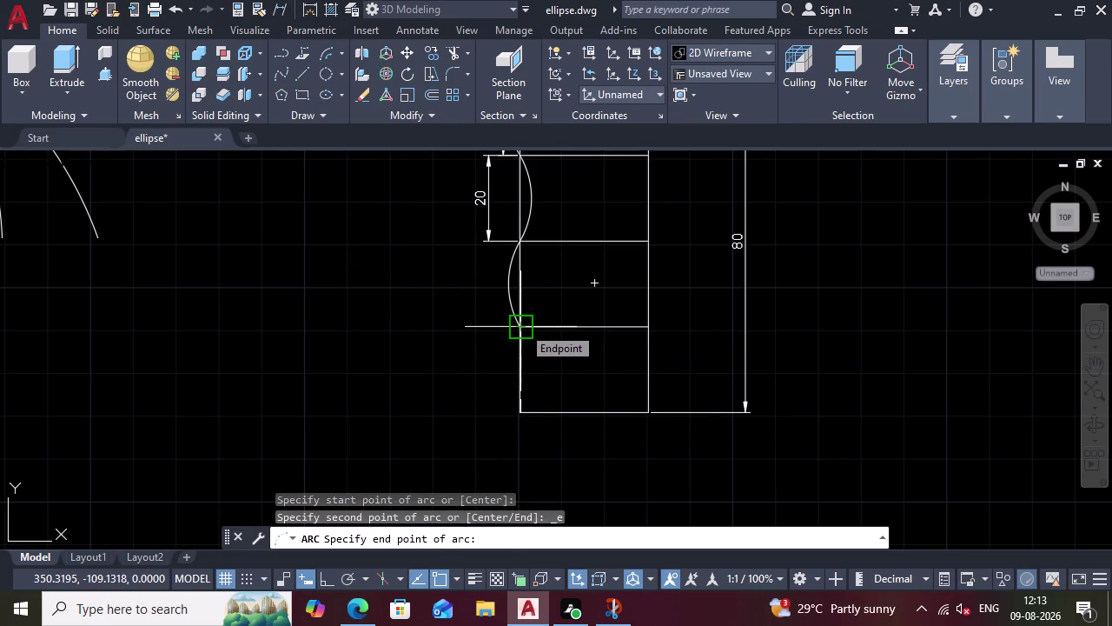
click(522, 325)
key(2)
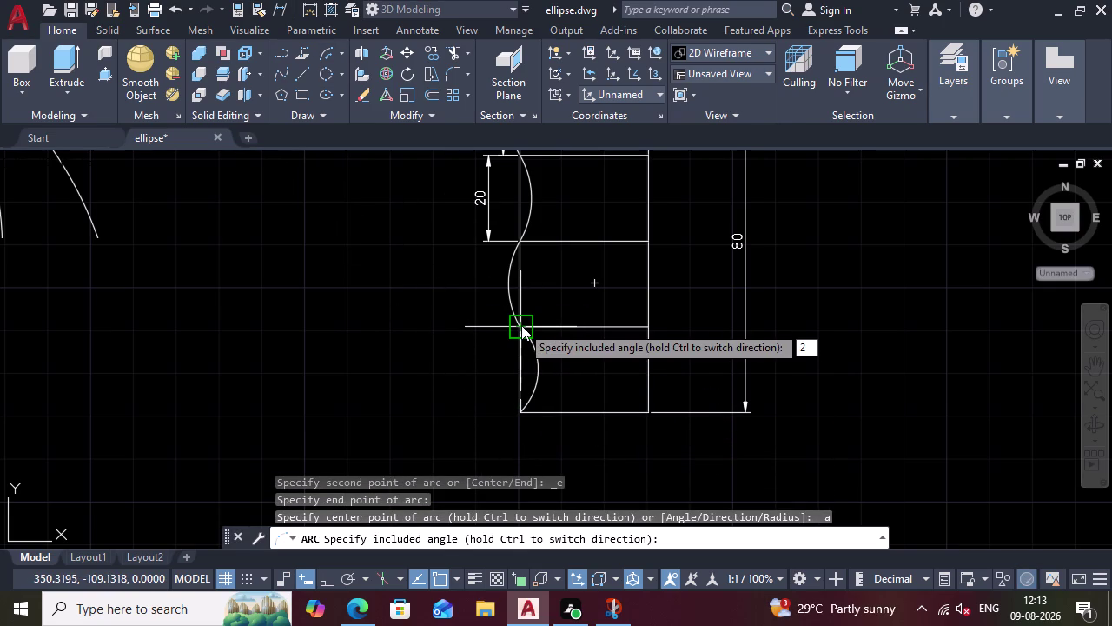
key(0)
key(BackSpace)
key(BackSpace)
text(60)
key(Return)
scroll(down, 3)
scroll(up, 3)
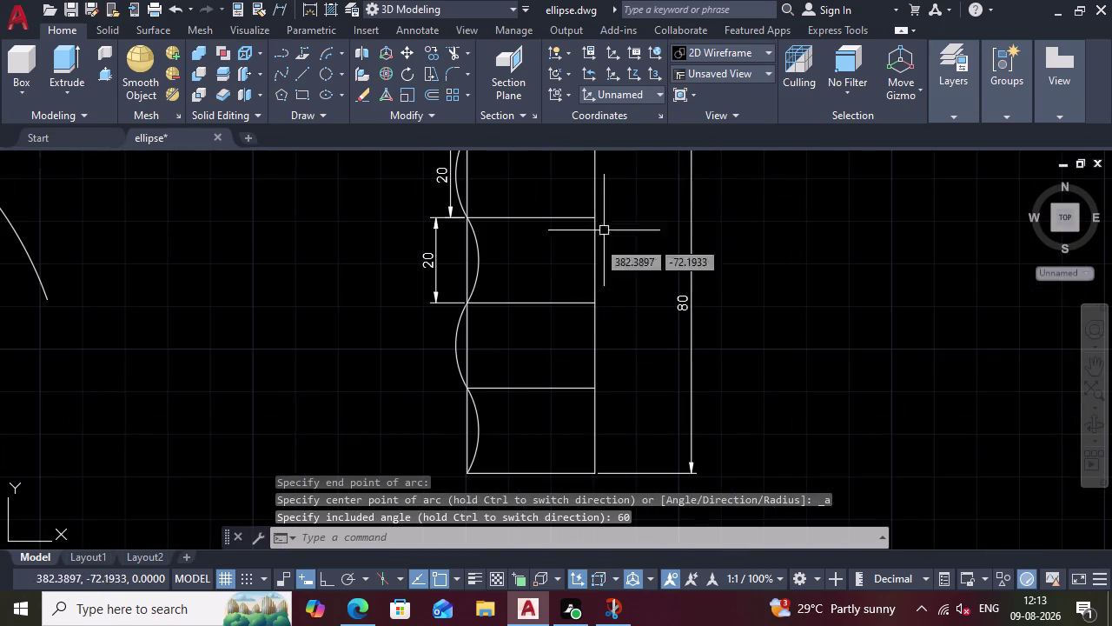
Delete the four leftover straight segments of the left edge.
click(469, 279)
key(Delete)
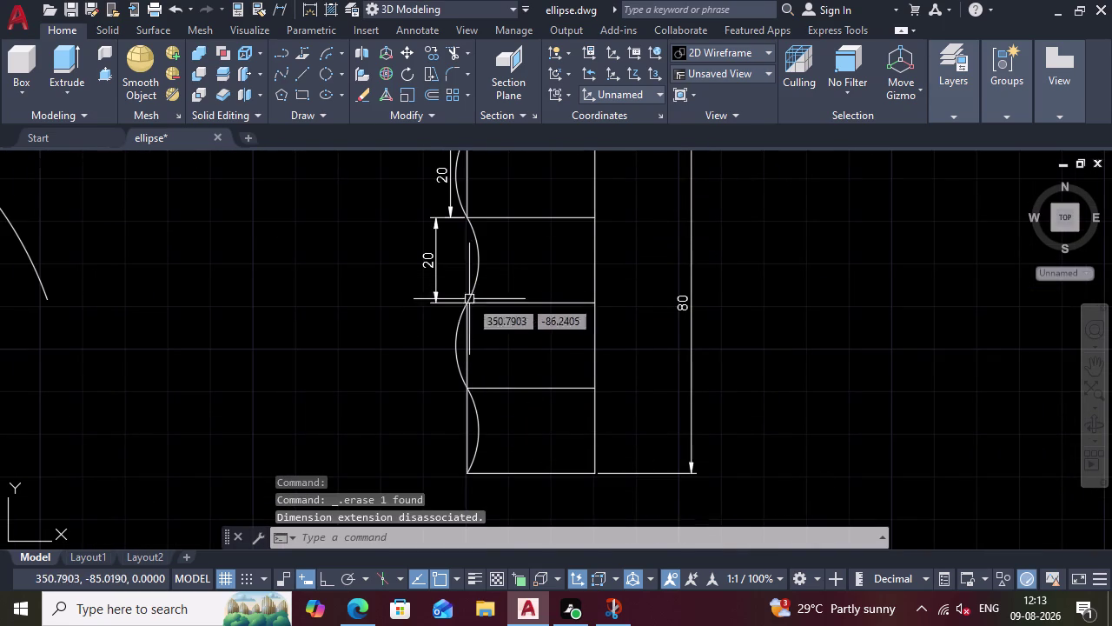
click(464, 338)
key(Delete)
click(467, 449)
key(Delete)
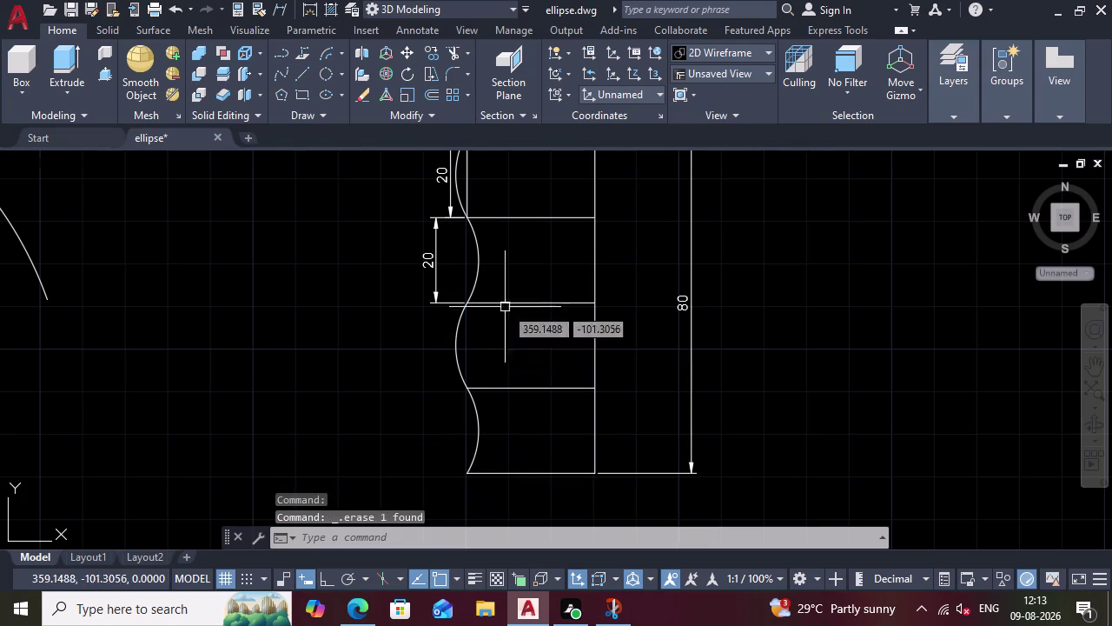
click(470, 178)
key(Delete)
scroll(down, 3)
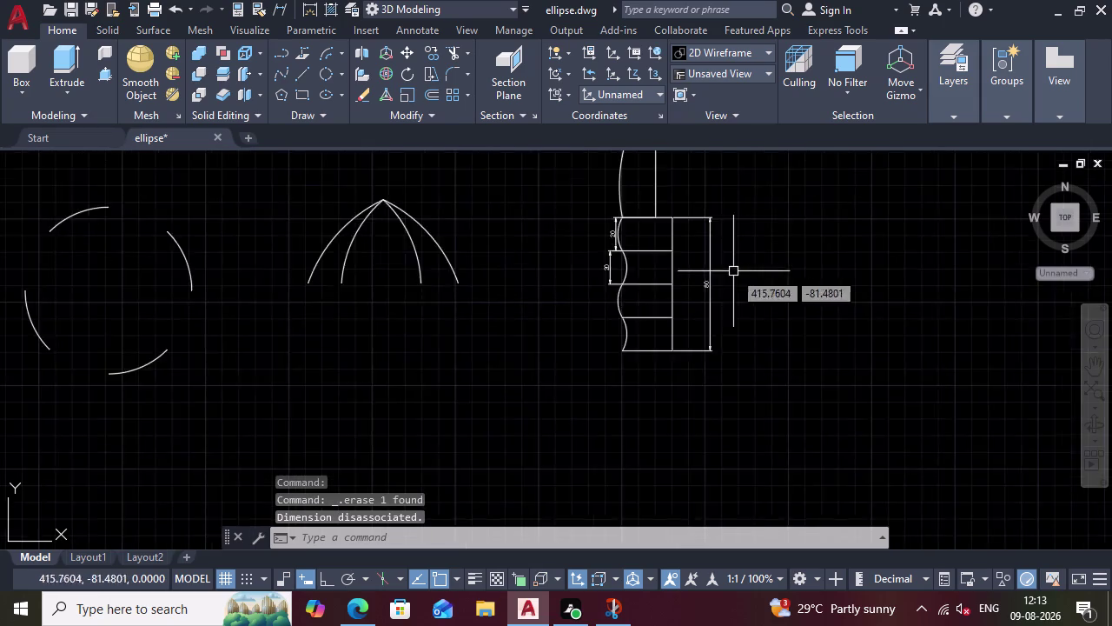
Scroll down to empty space under the sketches and start LINE with the L alias.
scroll(down, 3)
scroll(up, 3)
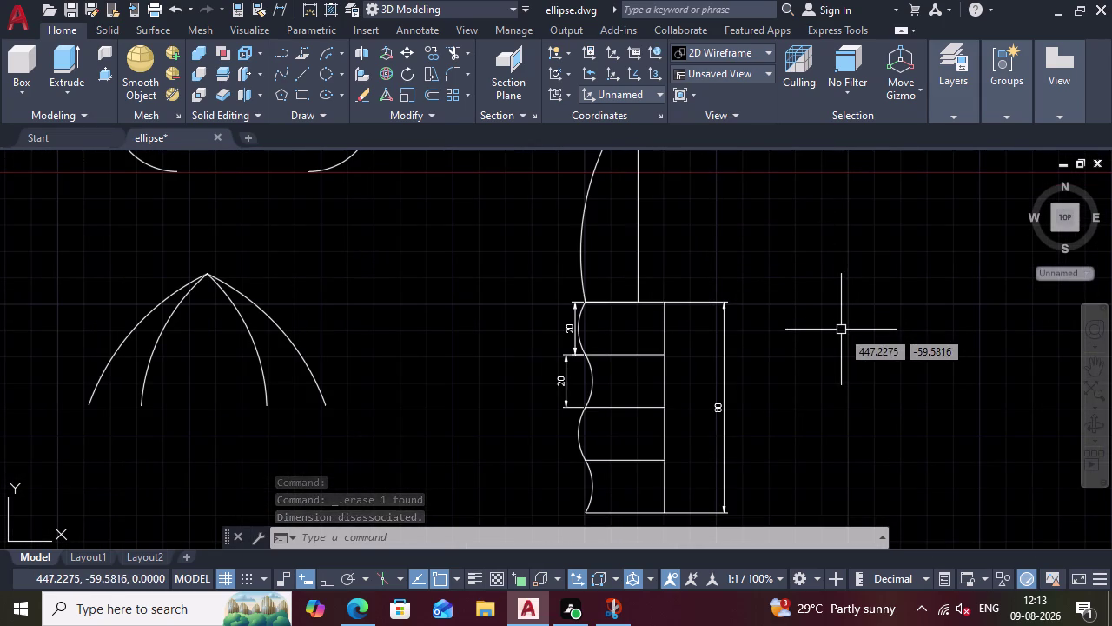
scroll(down, 3)
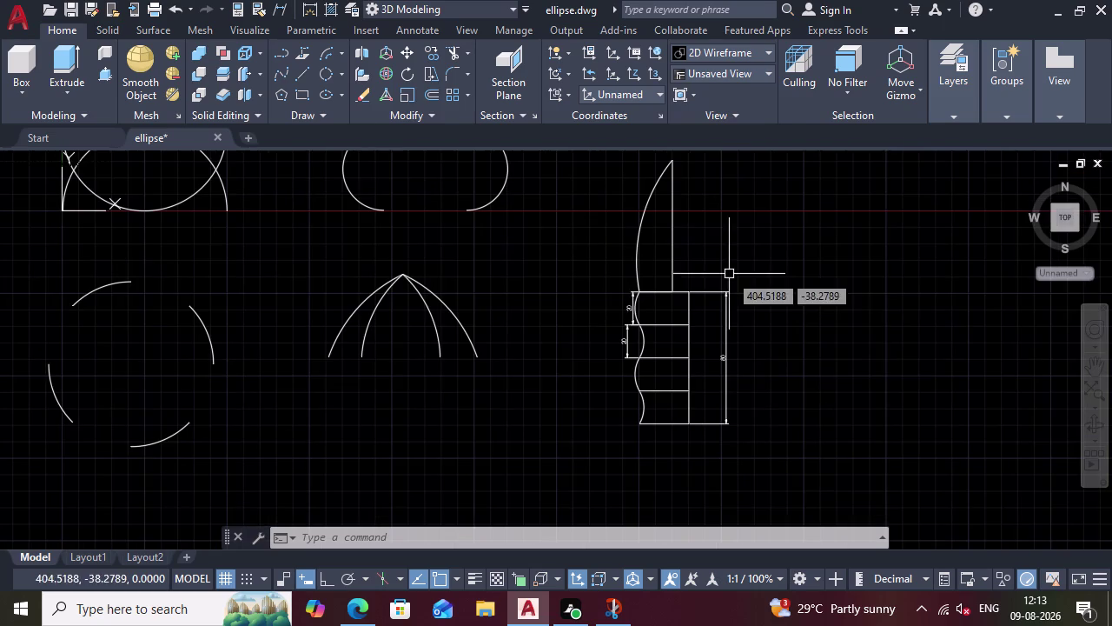
scroll(down, 3)
scroll(up, 3)
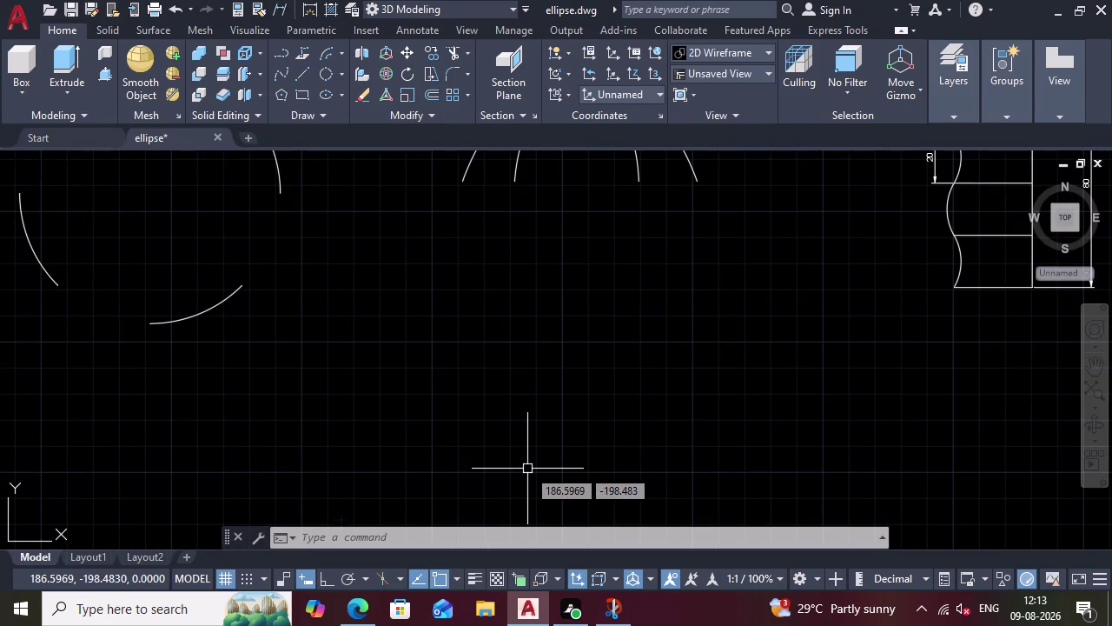
key(l)
key(Return)
scroll(down, 3)
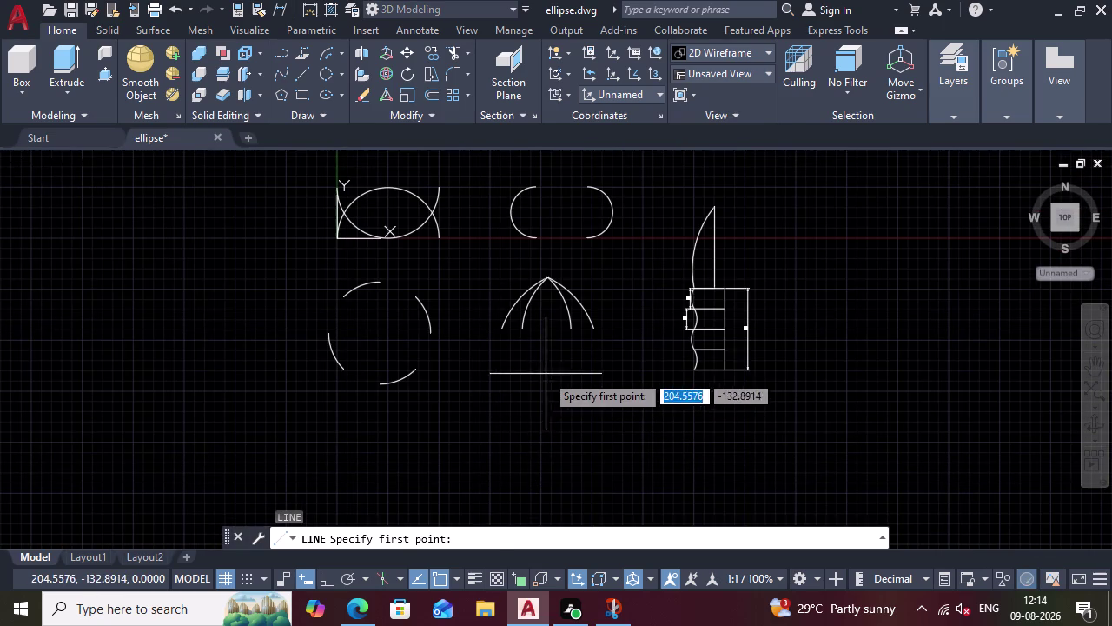
click(546, 373)
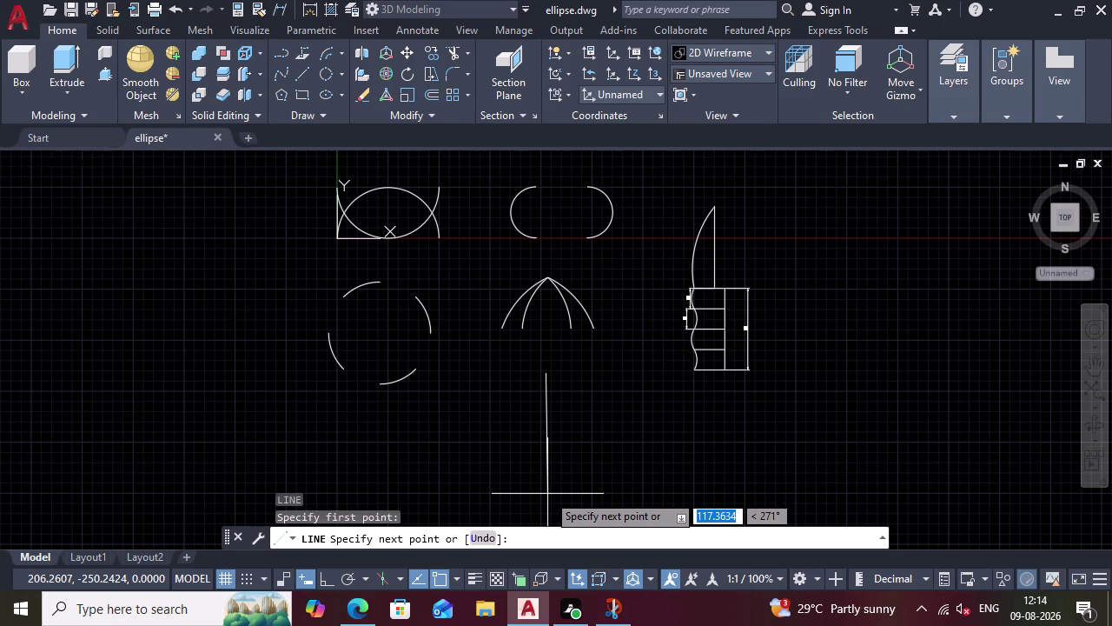
text(100)
key(Tab)
text(2)
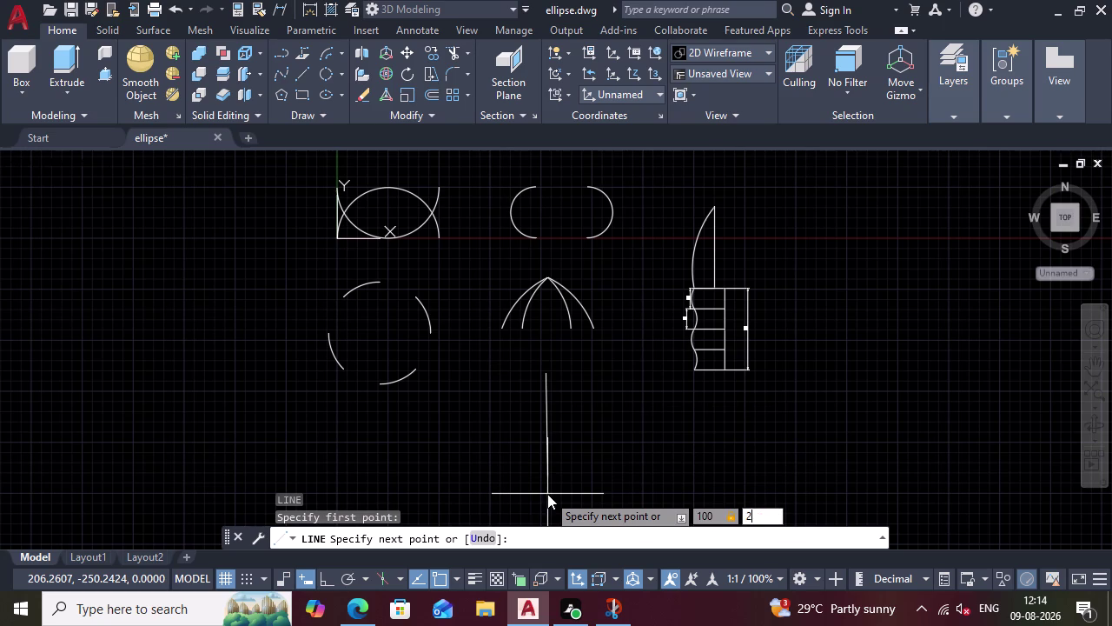
text(70)
key(Return)
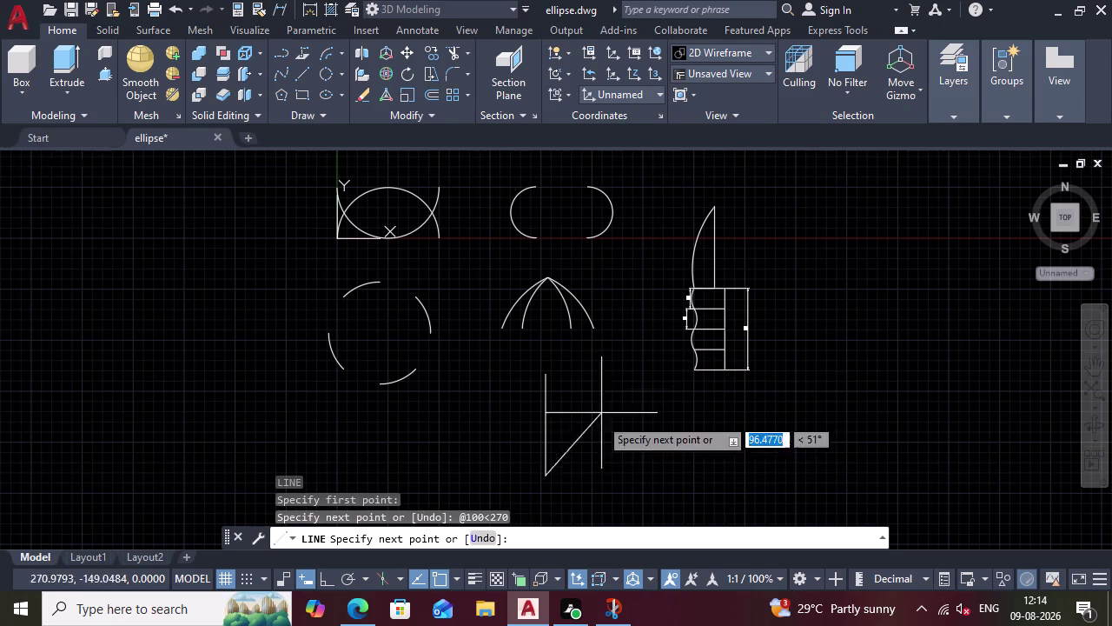
key(Escape)
Start a new line at the vertical line's midpoint.
key(l)
key(Return)
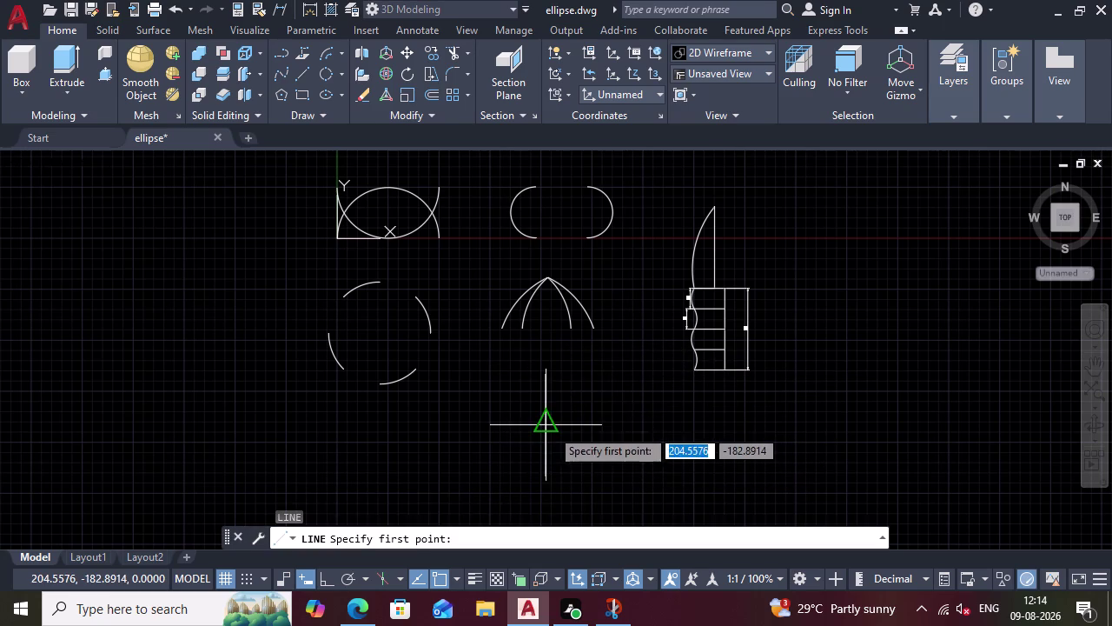
click(548, 426)
Draw a 50-unit horizontal segment to the right of the midpoint.
text(50)
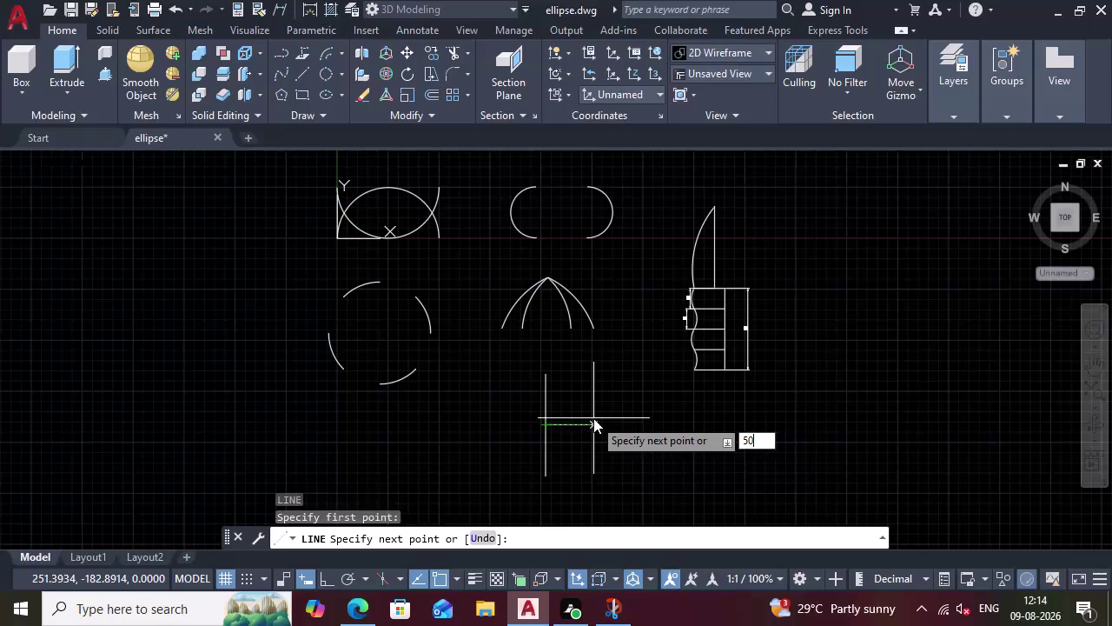
key(Return)
key(l)
key(Escape)
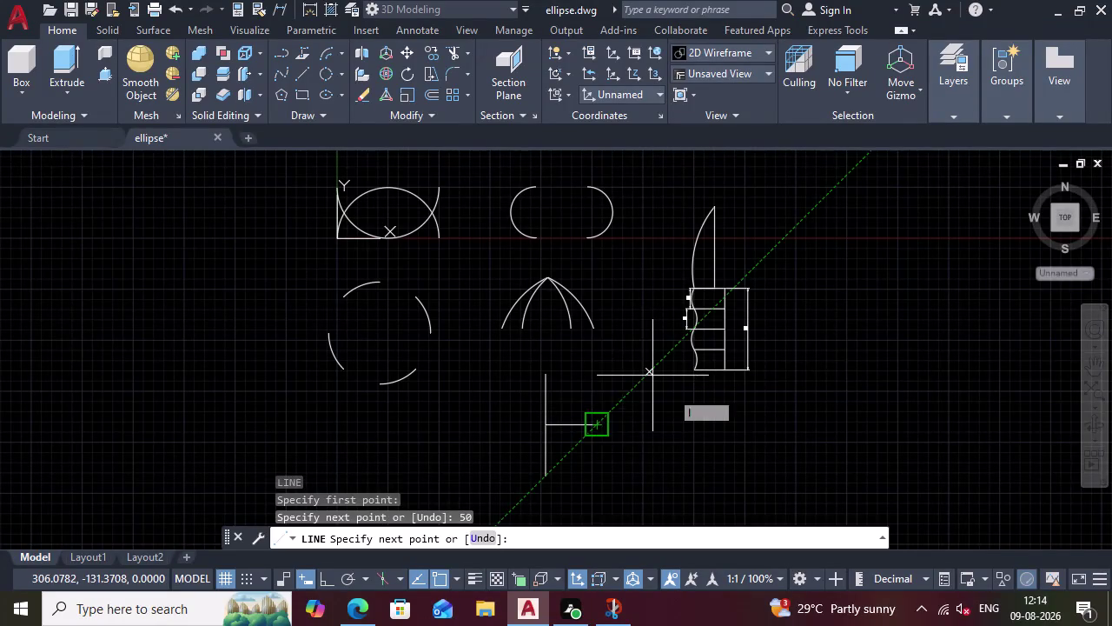
Draw a matching 50-unit segment to the left from the midpoint, completing the cross.
key(l)
key(Return)
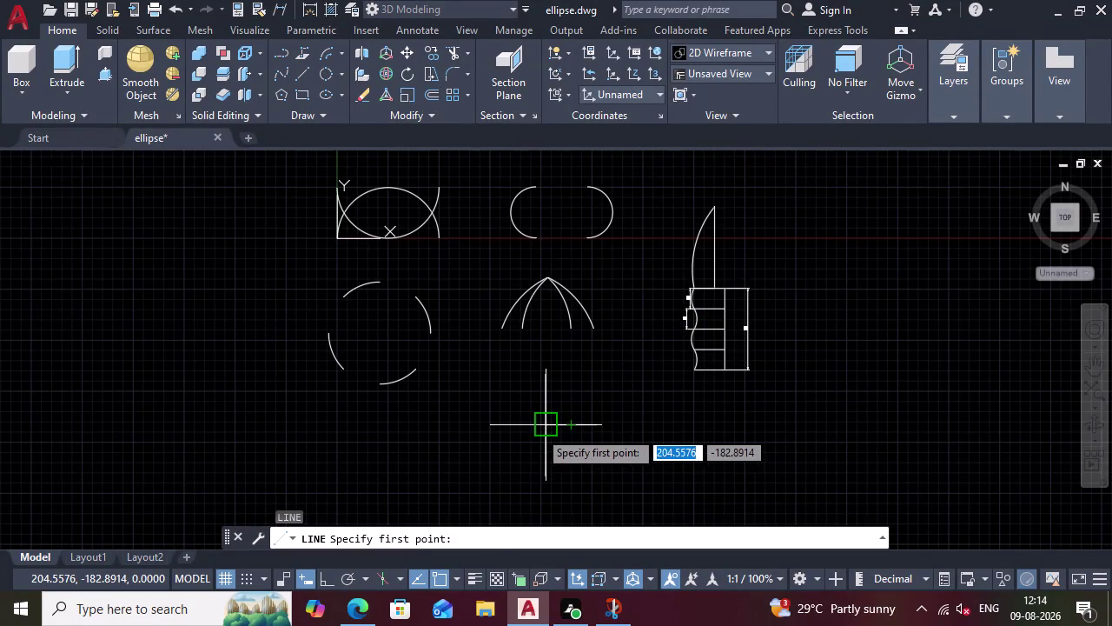
click(538, 429)
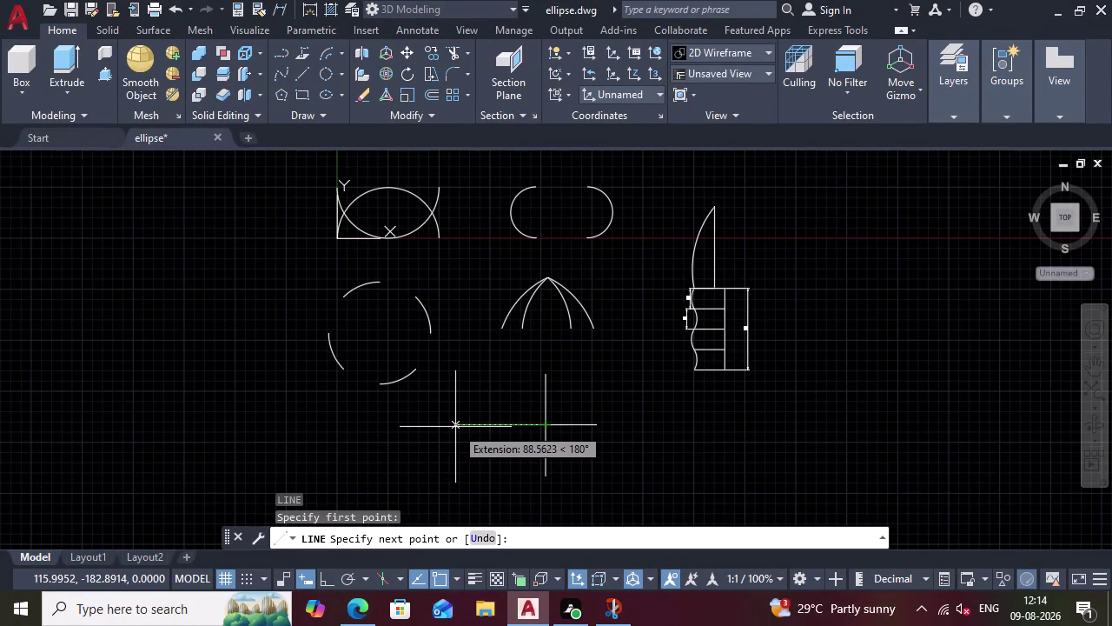
text(50)
key(Return)
key(Escape)
scroll(up, 3)
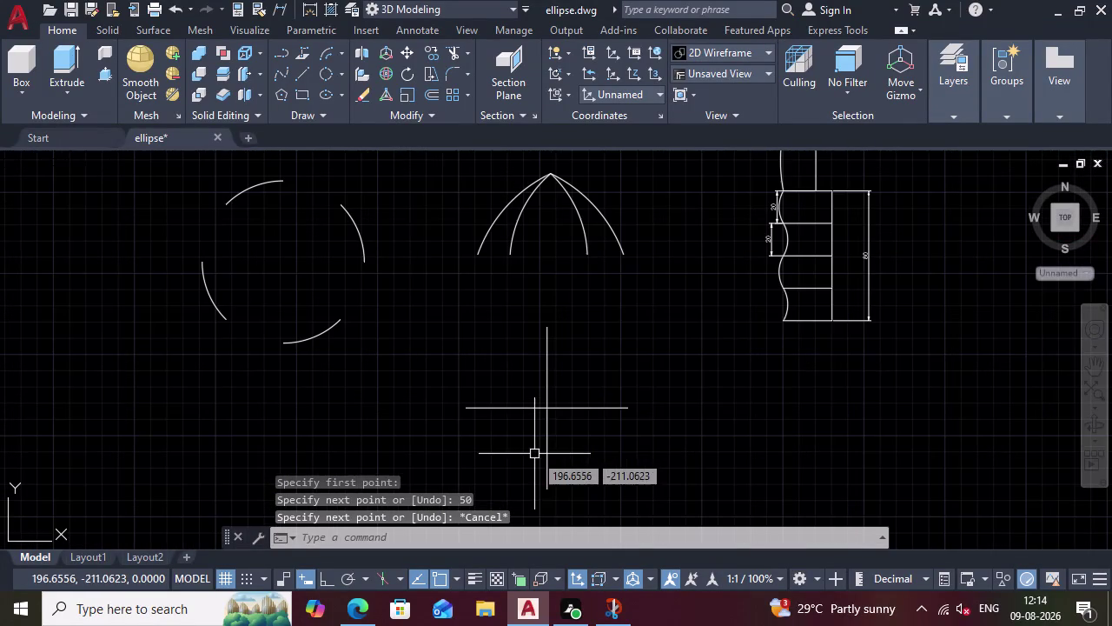
click(338, 51)
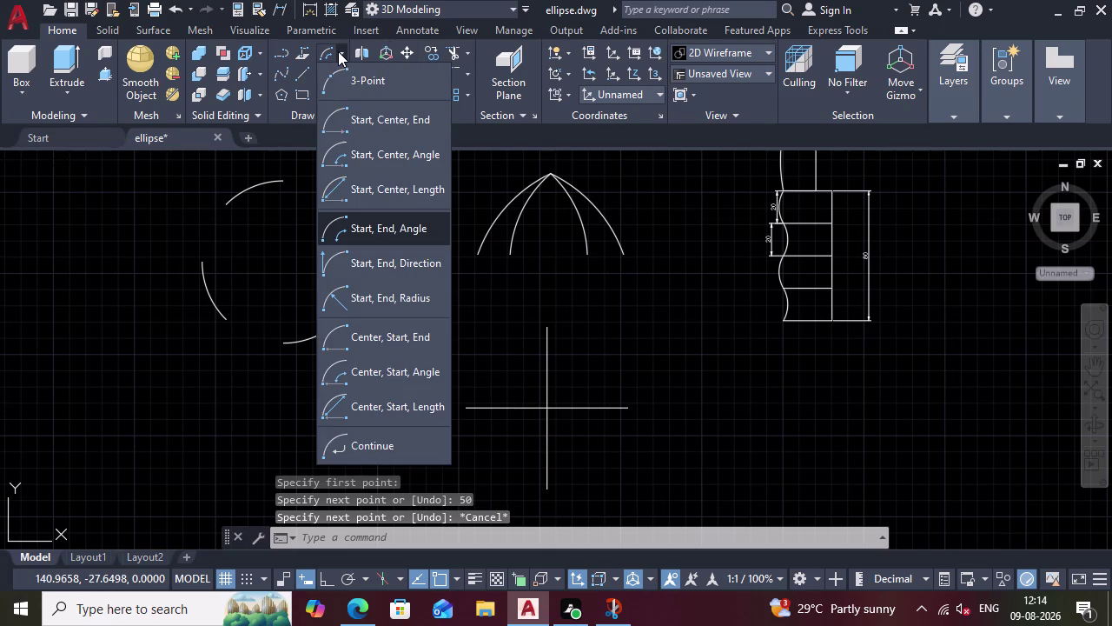
Draw a 45° Start-End-Angle arc from the cross centre to the upper arm.
click(375, 219)
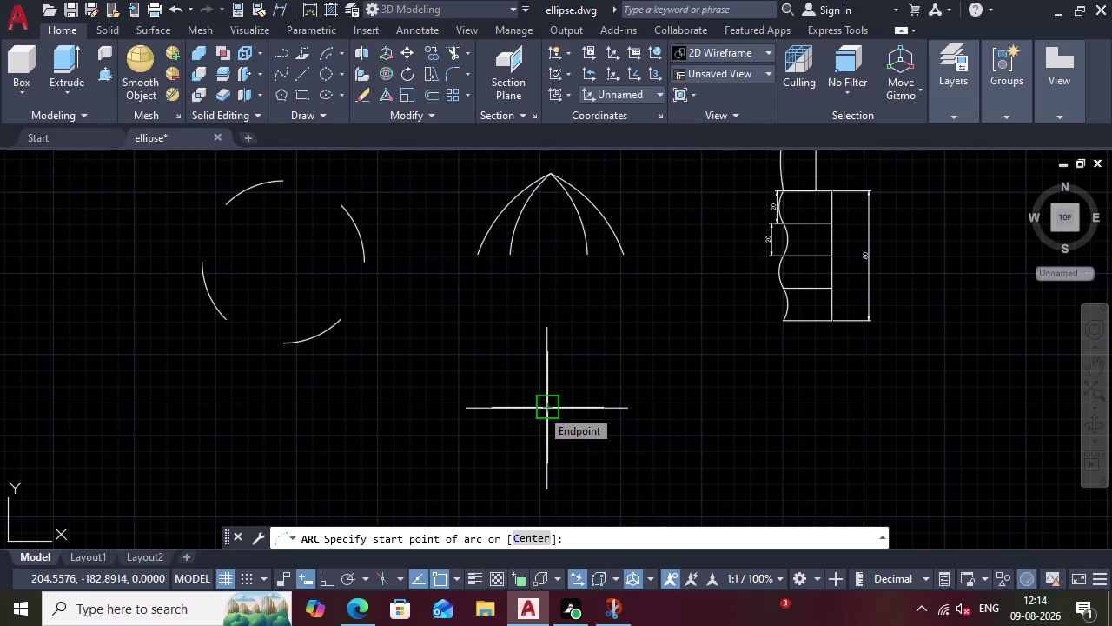
click(540, 409)
click(544, 339)
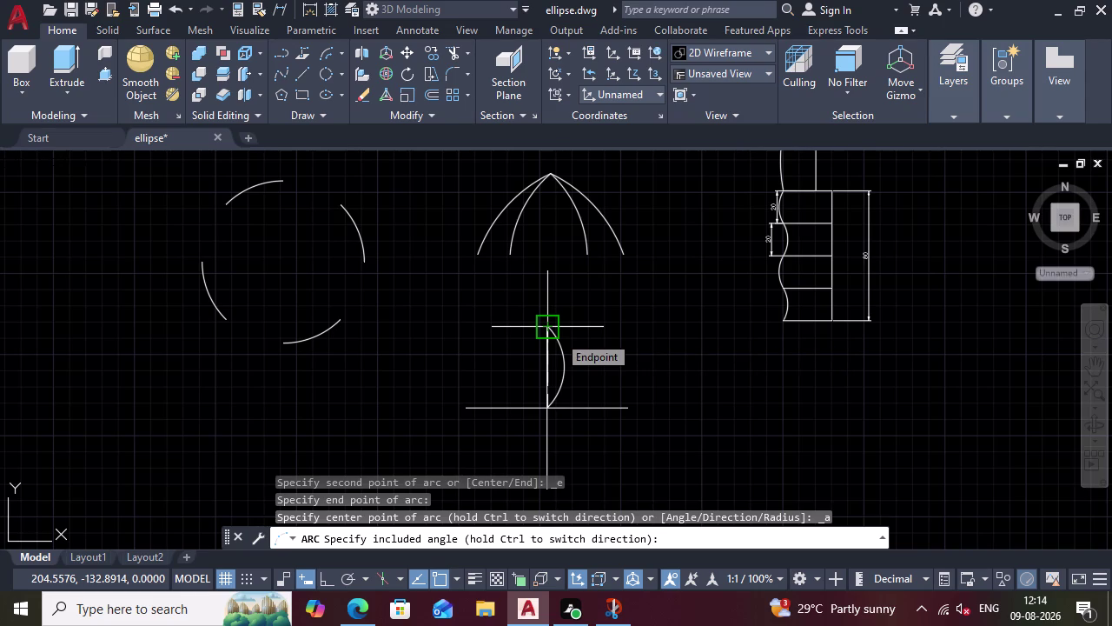
text(45)
key(Return)
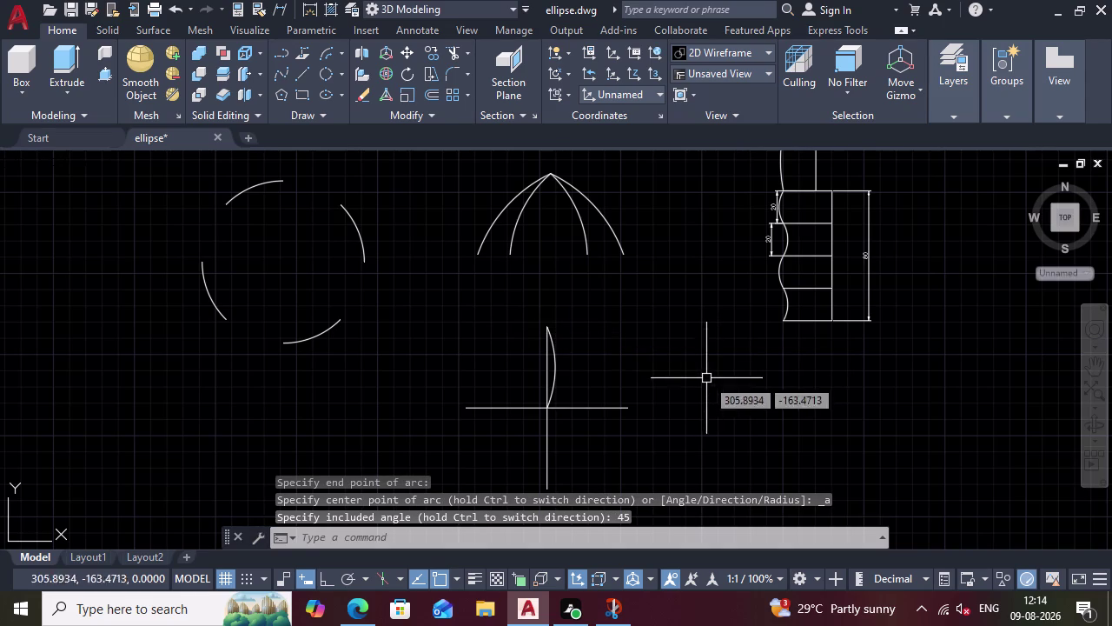
key(Return)
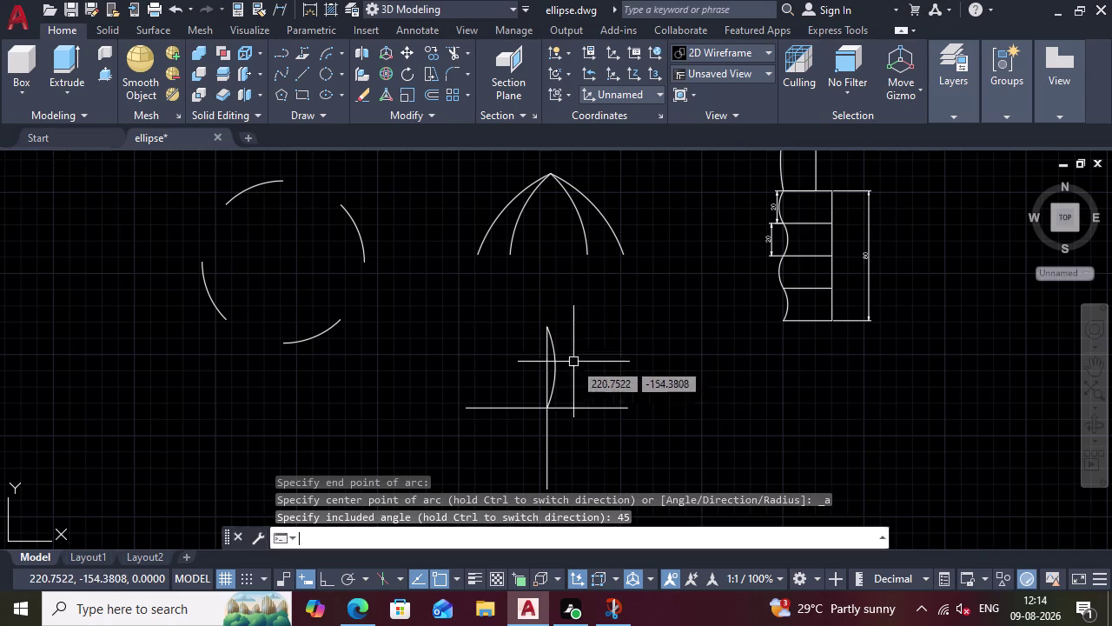
Draw the second 45° arc to the top of the vertical line, undoing a mistaken arc.
click(542, 331)
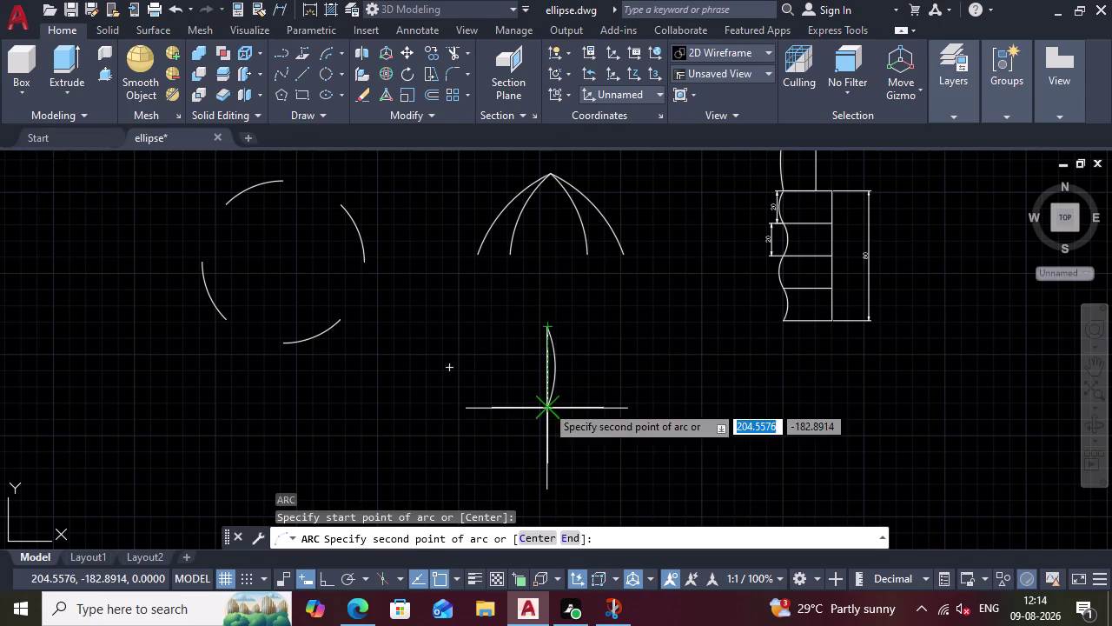
double_click(546, 403)
text(4)
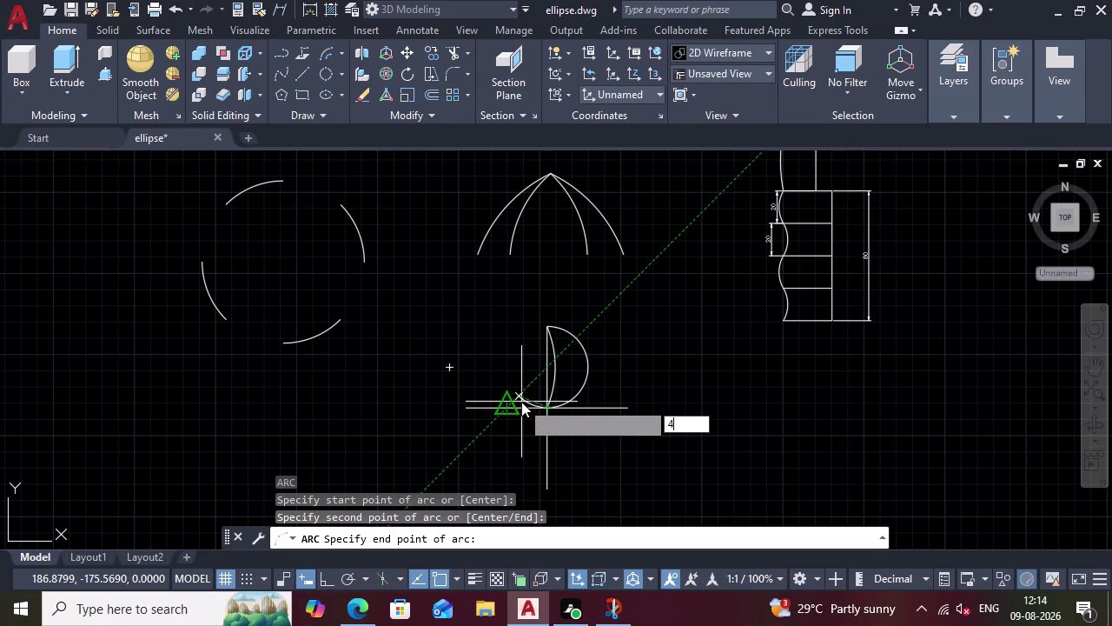
text(5)
key(Return)
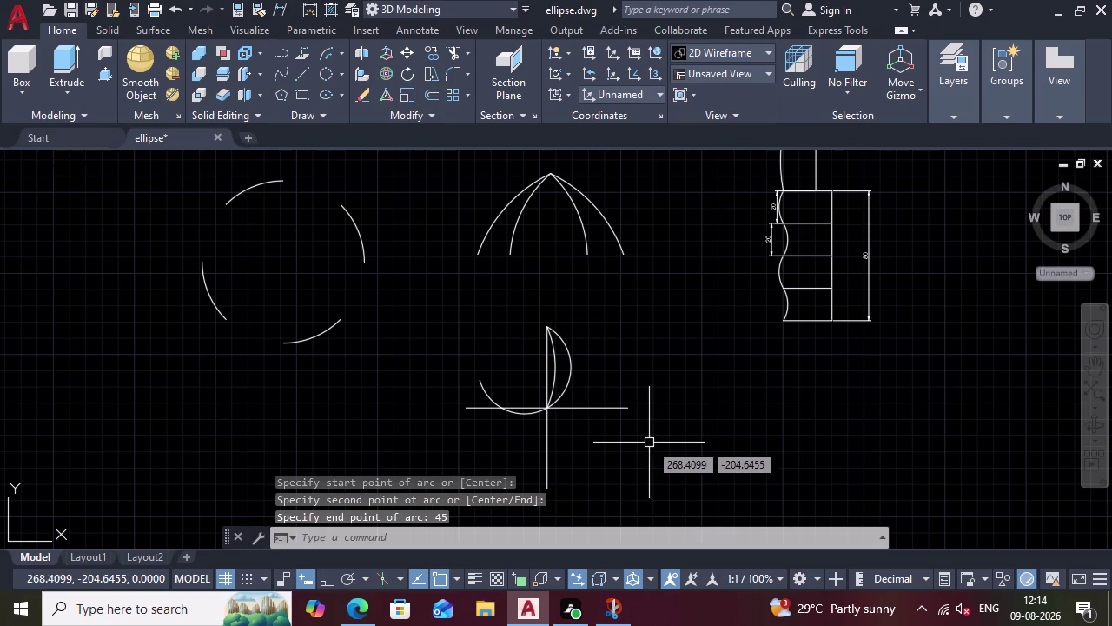
key(ctrl+z)
click(329, 49)
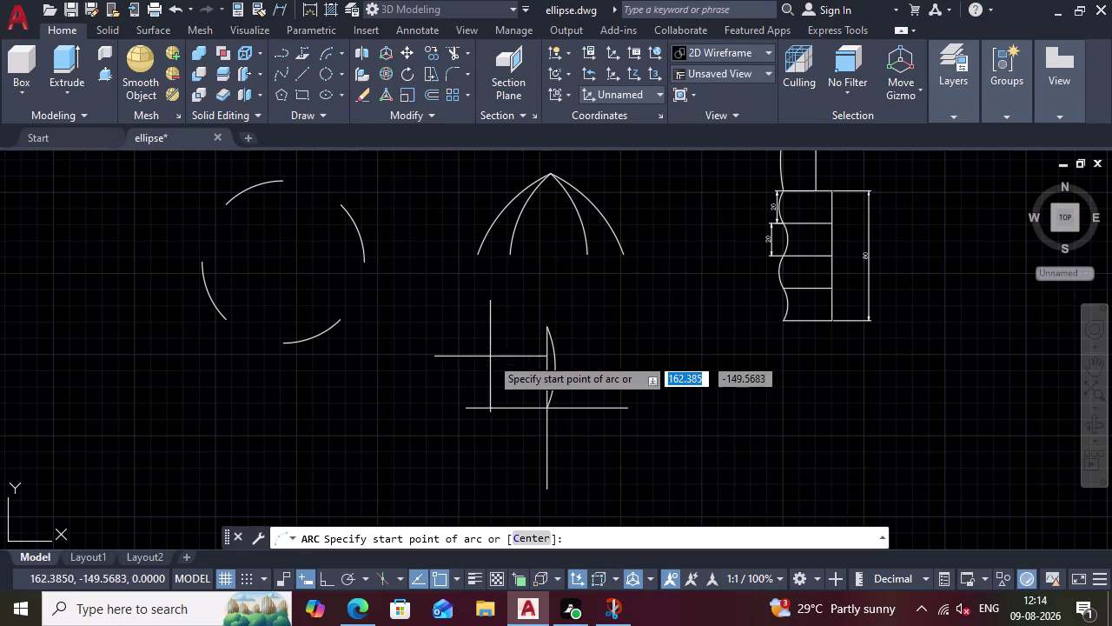
click(548, 323)
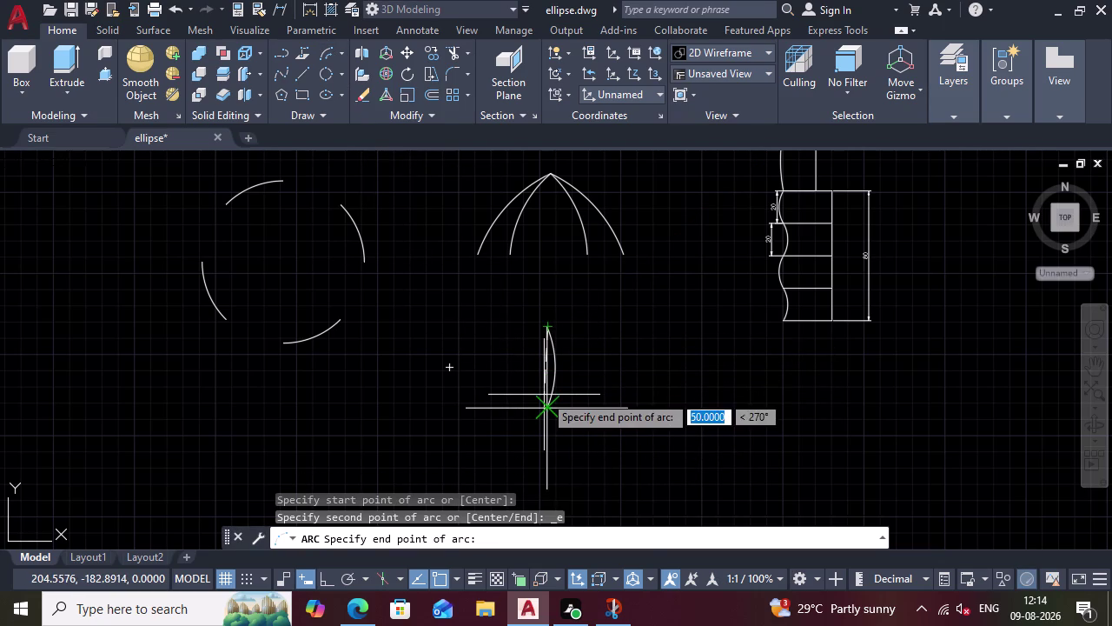
click(544, 395)
text(45)
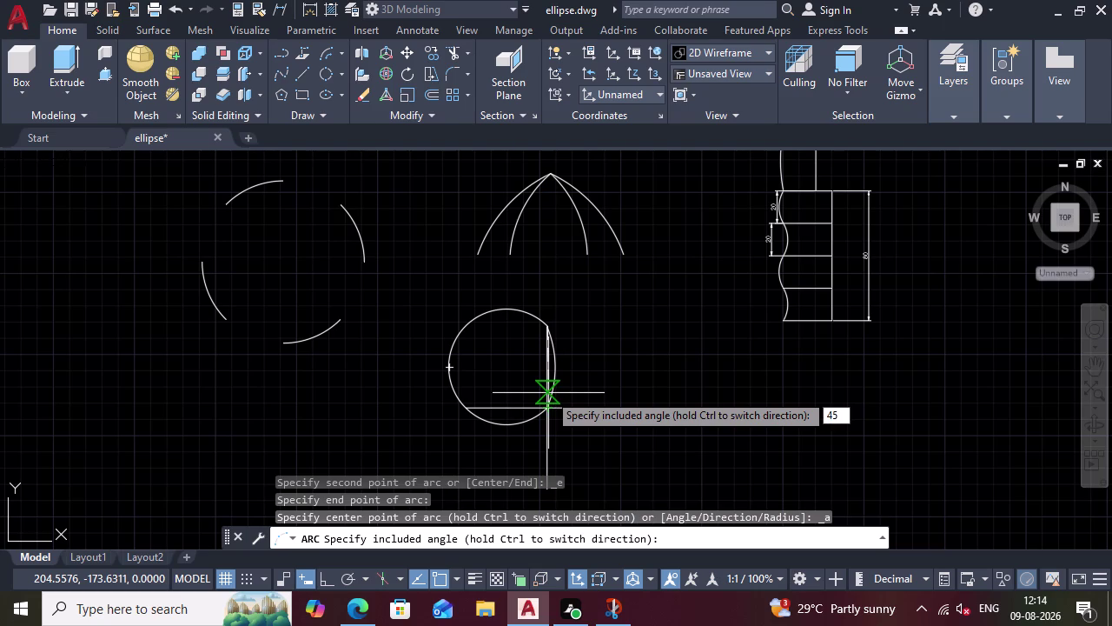
key(Return)
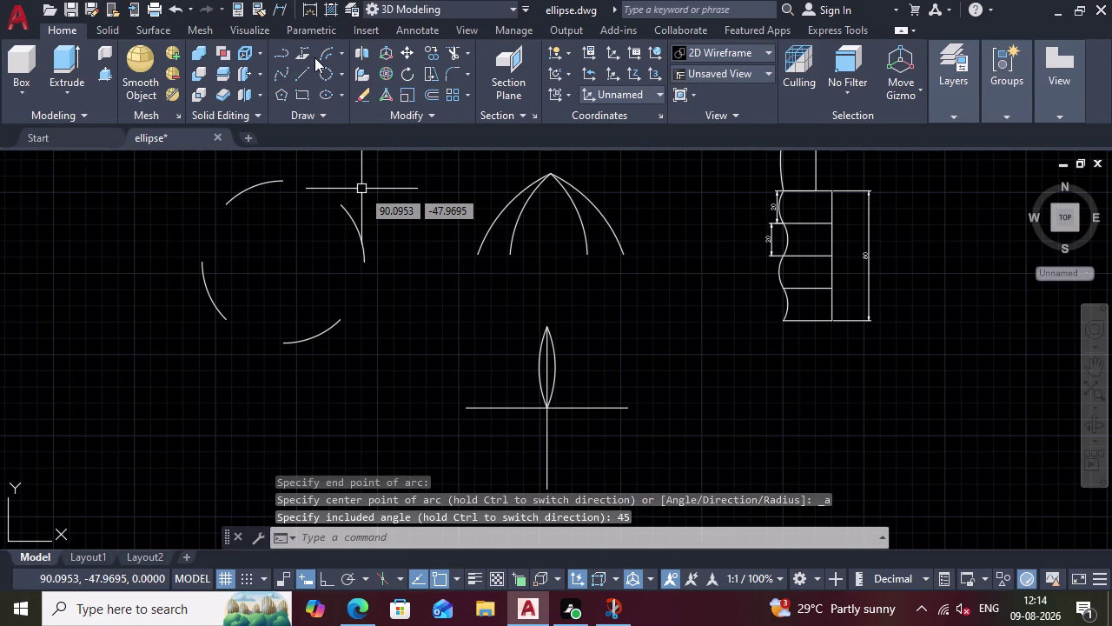
click(321, 55)
Add the right petal with two 45° arcs between the cross centre and right line end.
click(552, 403)
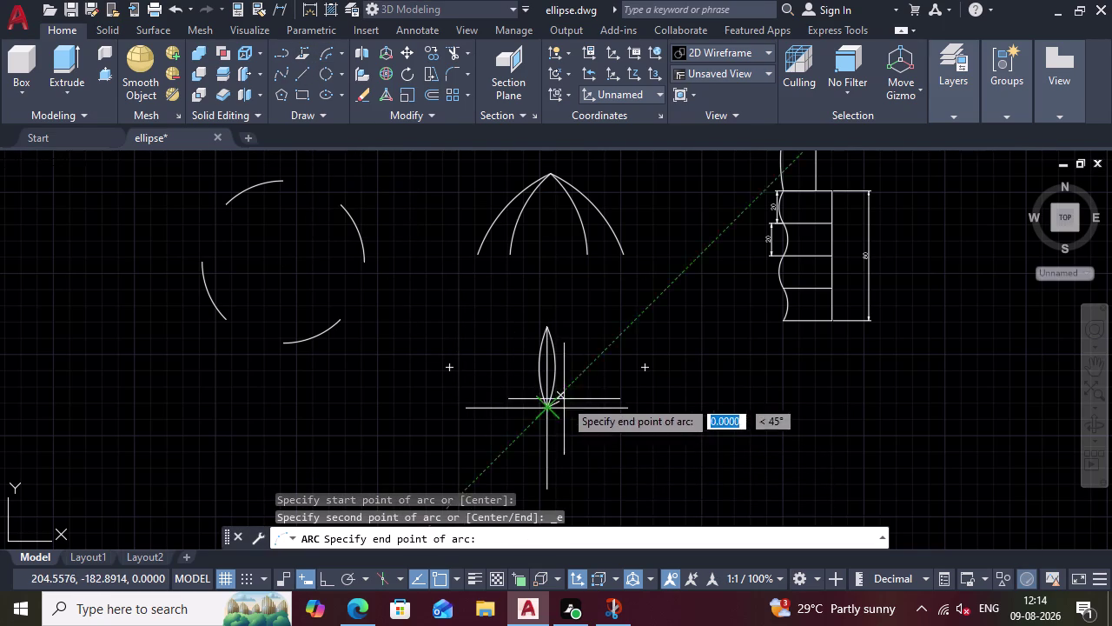
click(624, 402)
text(45)
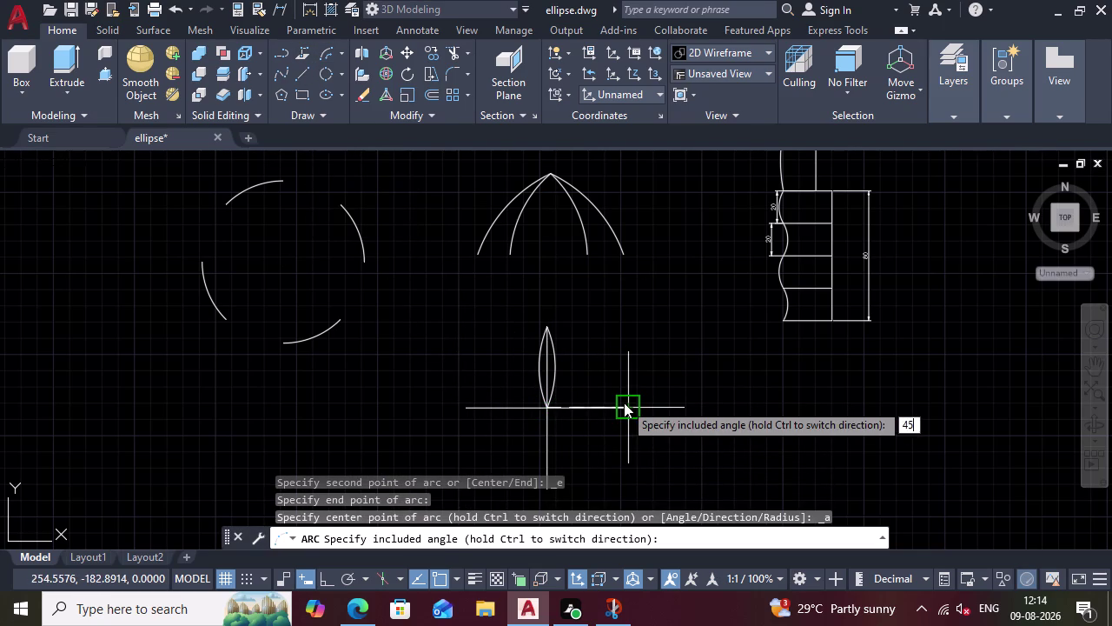
key(Return)
click(331, 55)
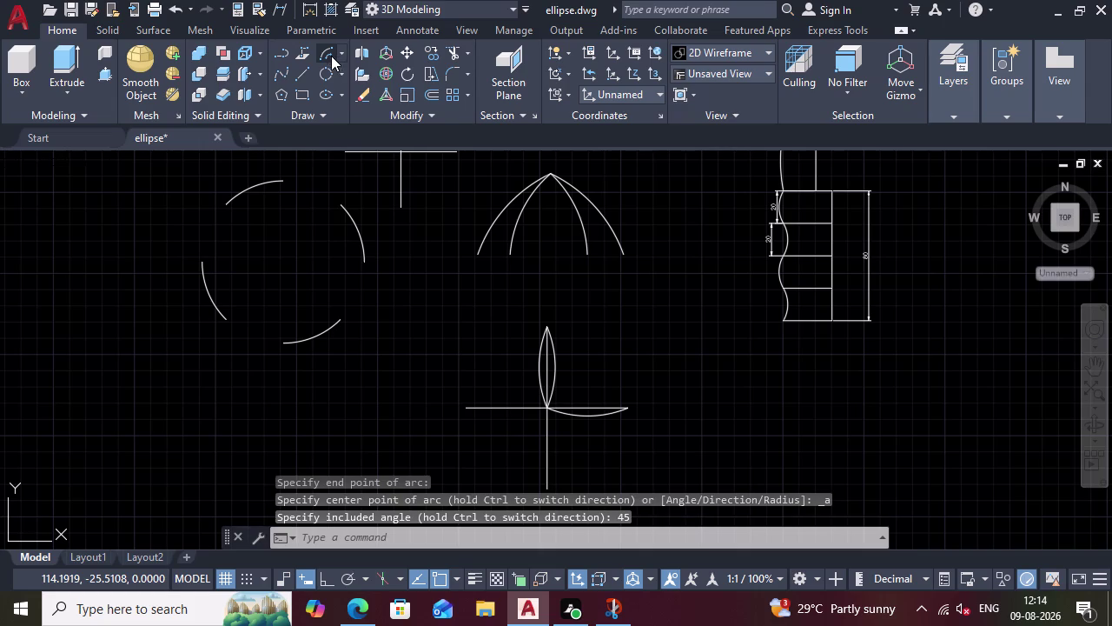
click(620, 413)
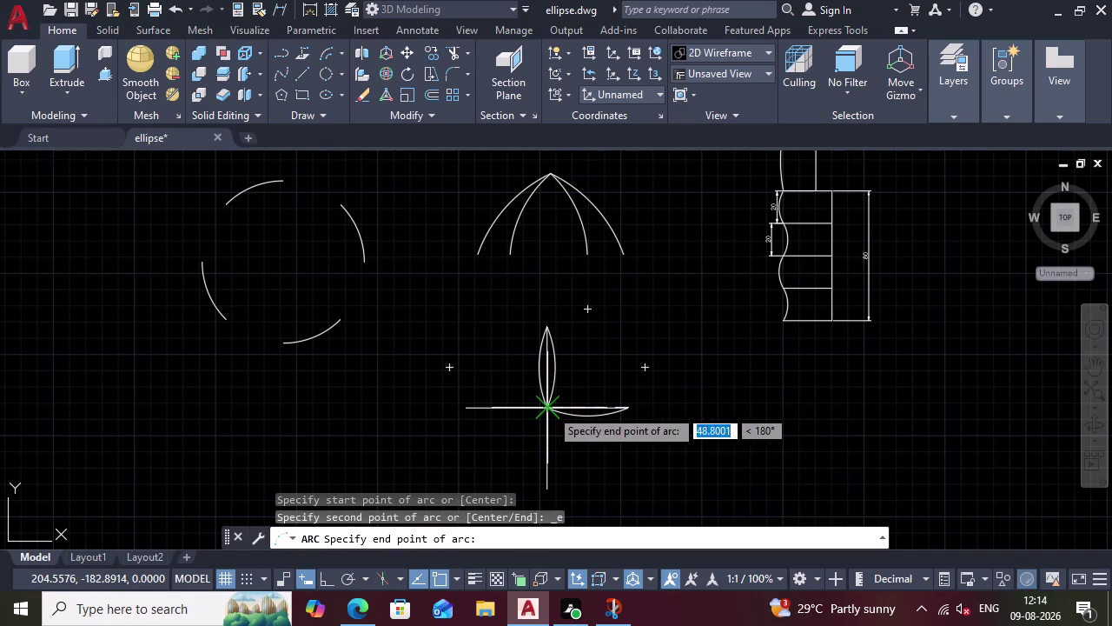
click(550, 408)
text(45)
key(Return)
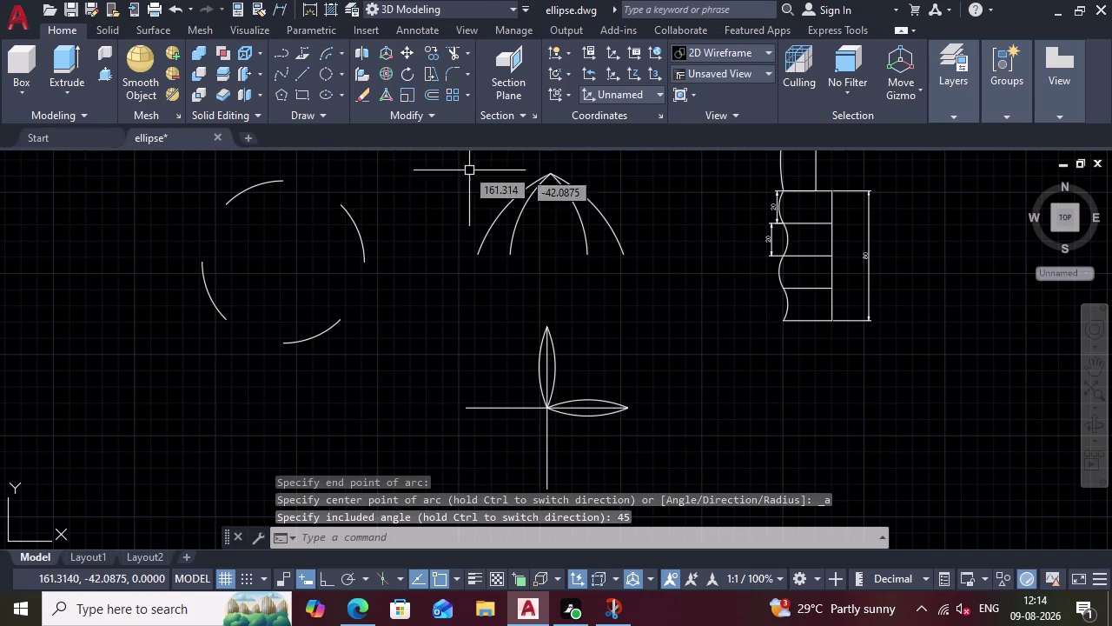
Add the left petal with two 45° arcs between the left line end and the cross centre.
click(321, 52)
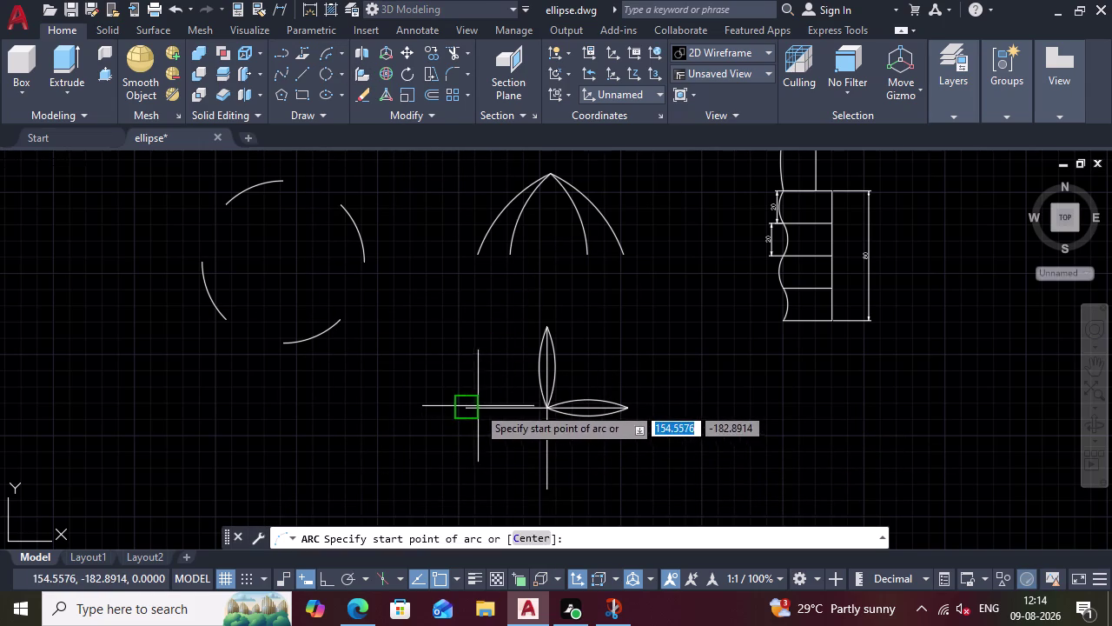
click(477, 406)
click(547, 408)
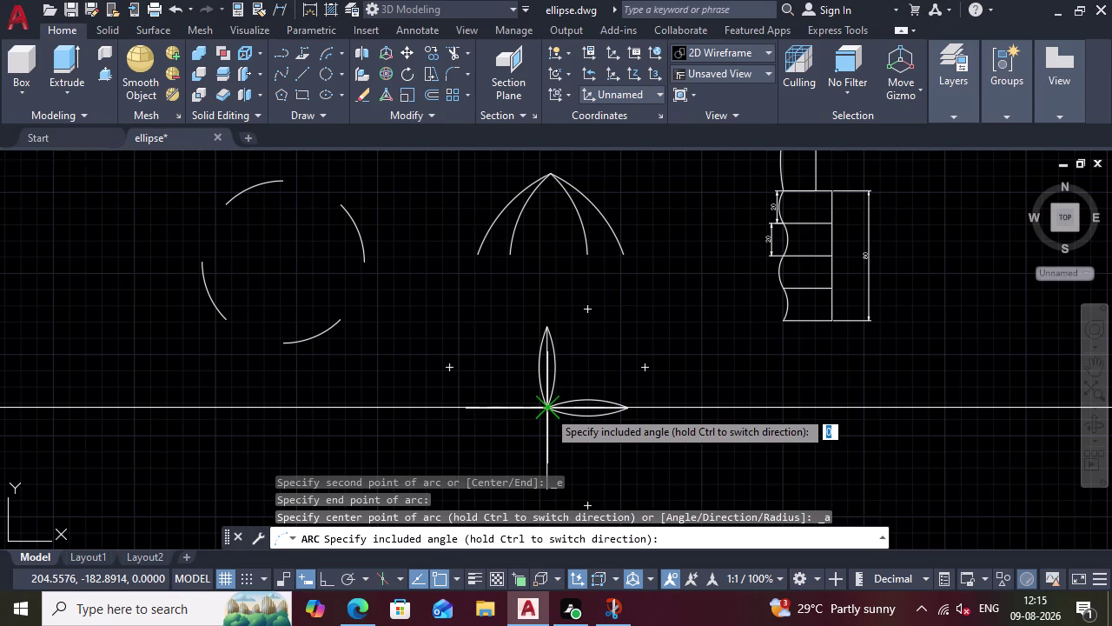
text(45)
key(Return)
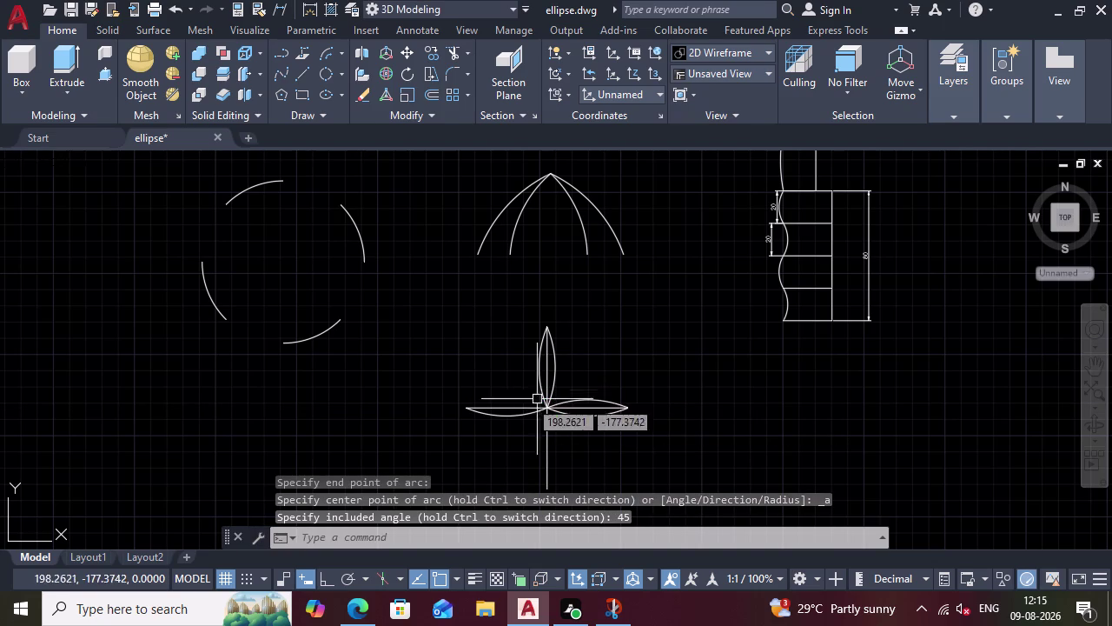
click(324, 53)
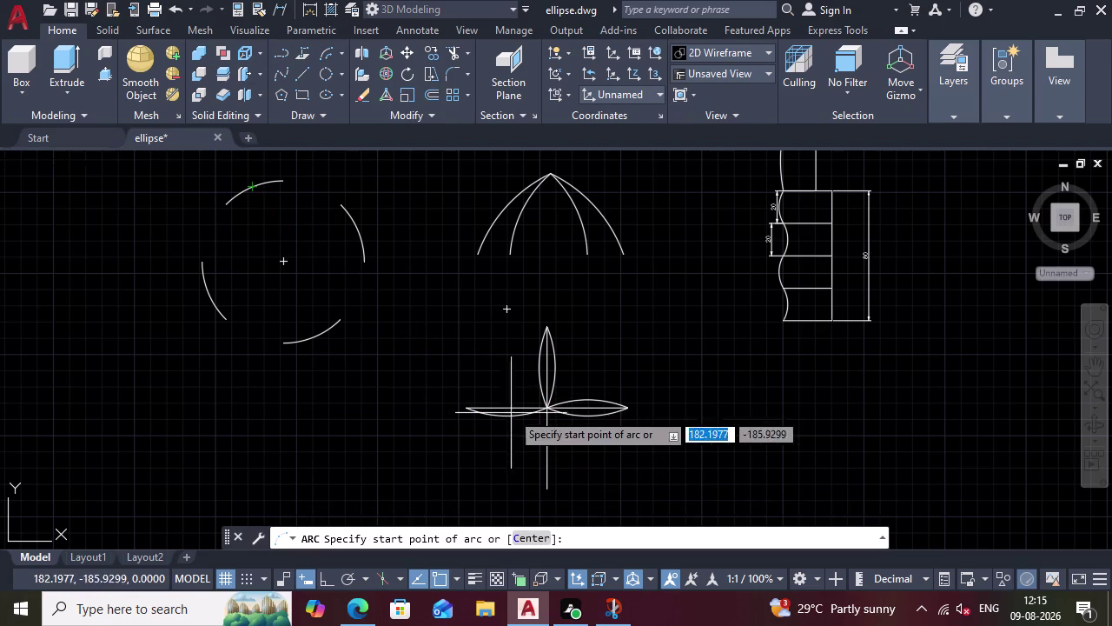
click(543, 409)
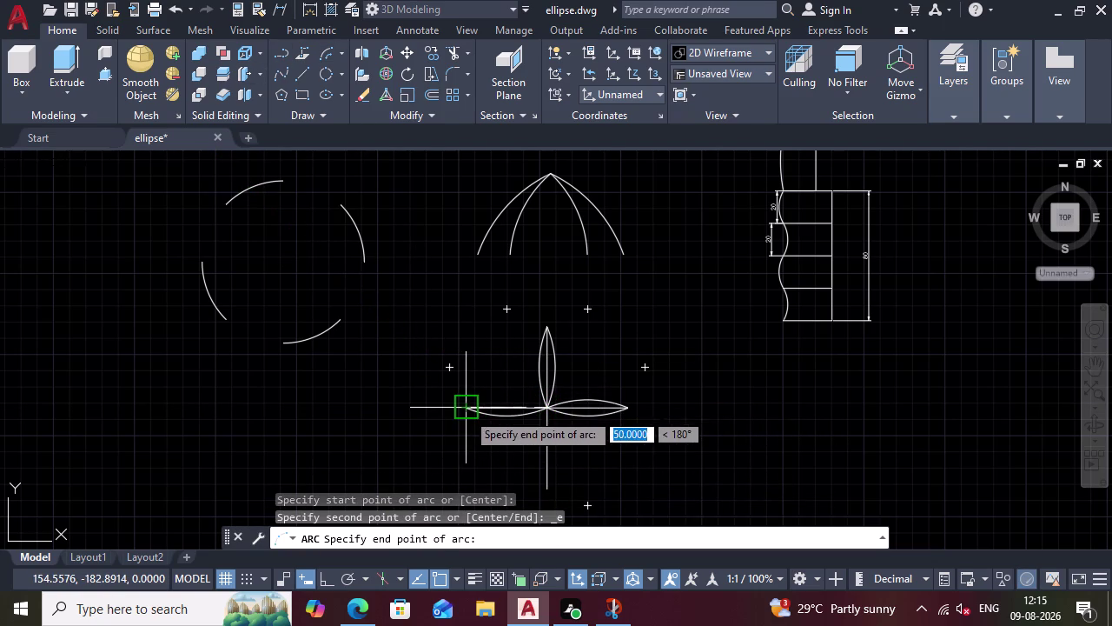
click(466, 412)
text(45)
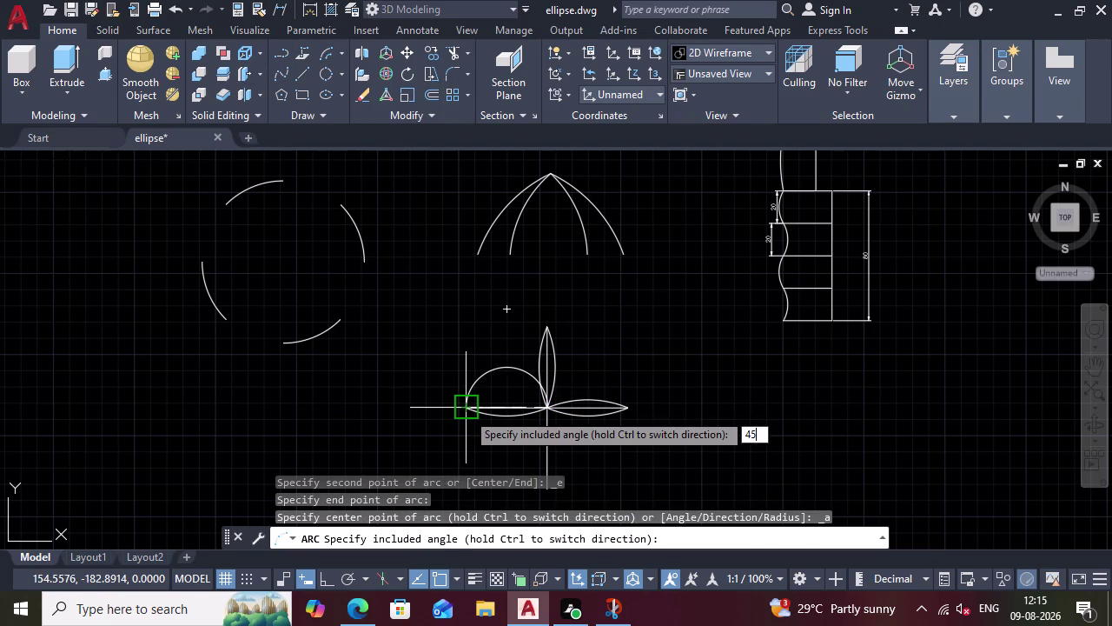
key(Return)
click(329, 52)
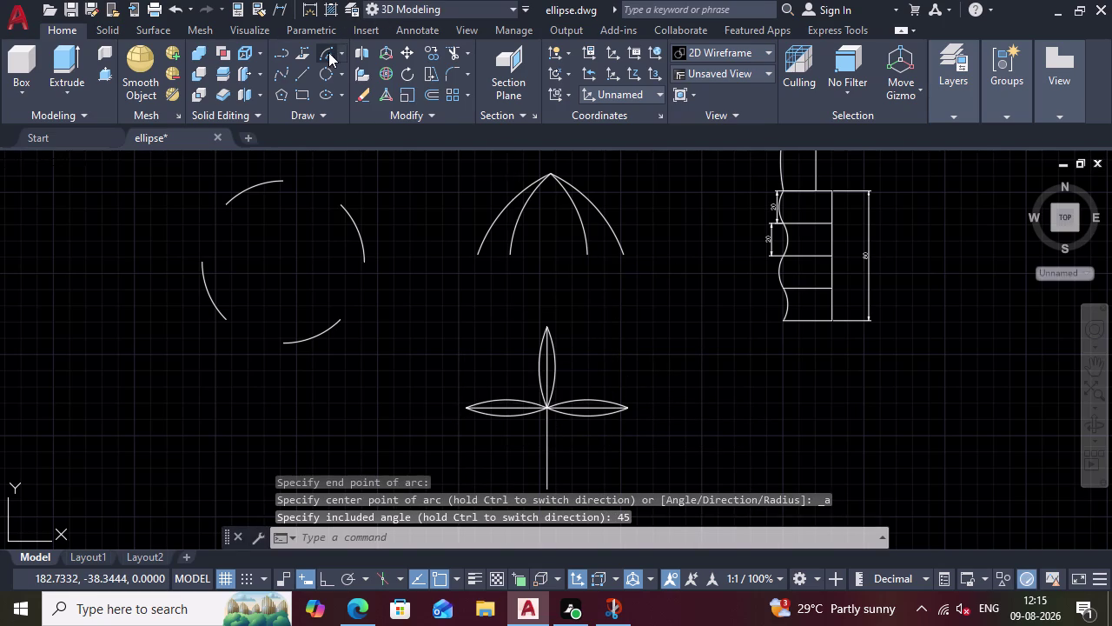
scroll(down, 3)
scroll(up, 3)
Draw two 45° arcs between the bottom of the vertical line and the cross centre.
click(584, 479)
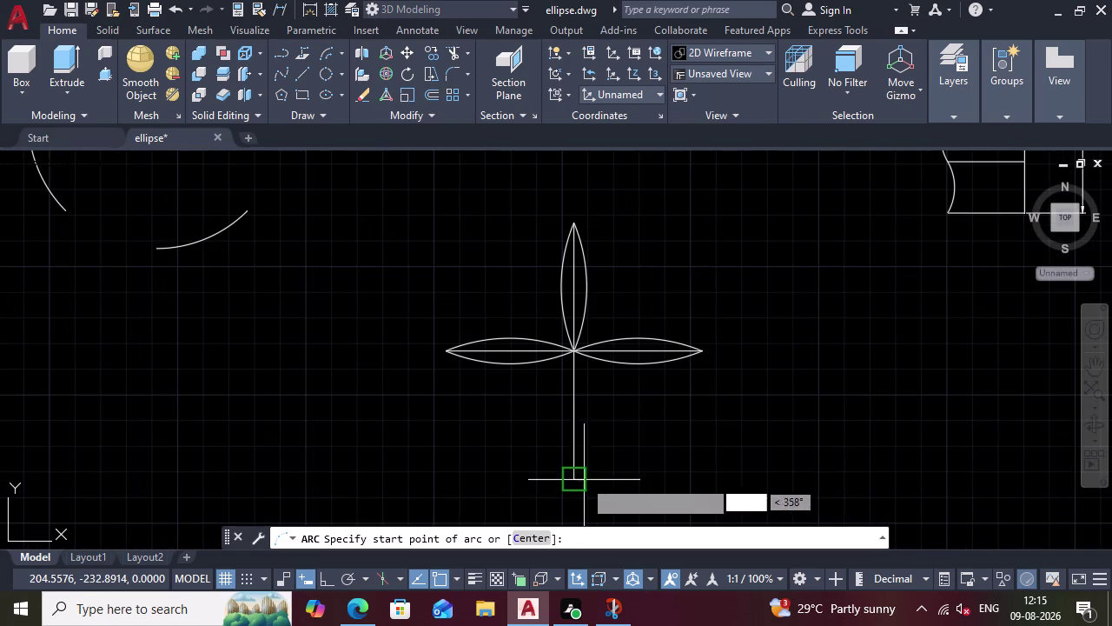
double_click(570, 358)
text(4)
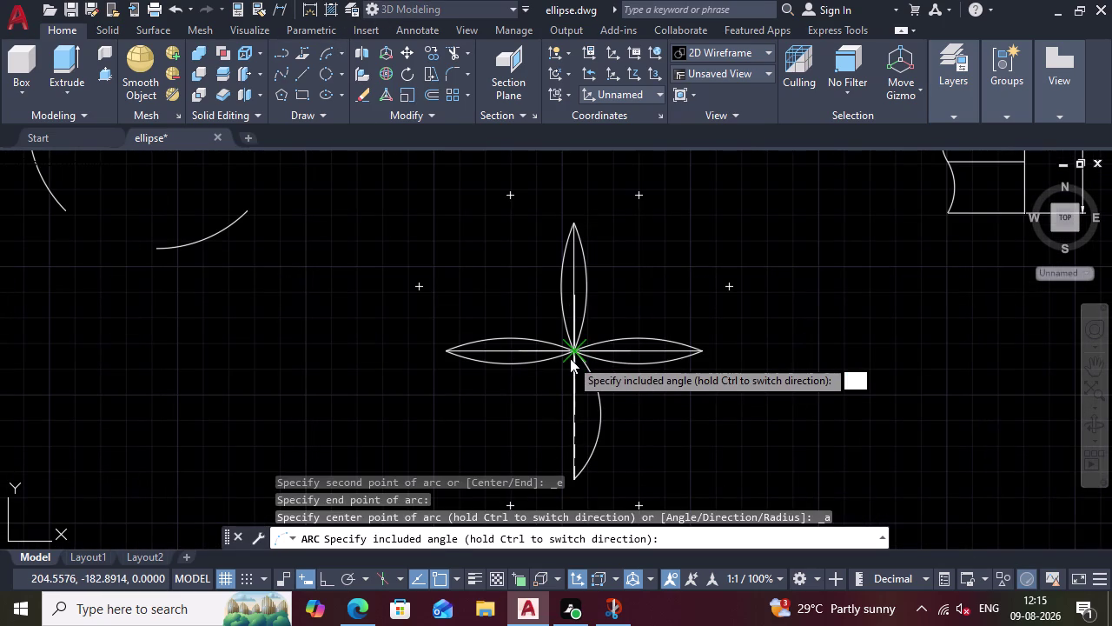
text(5)
key(Return)
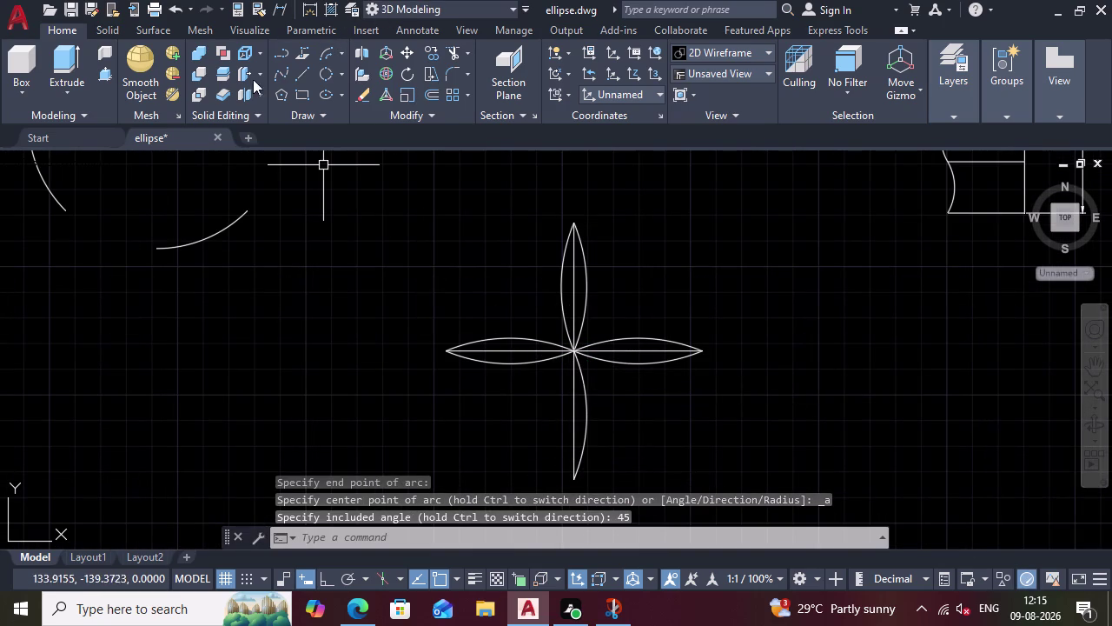
click(324, 50)
click(578, 347)
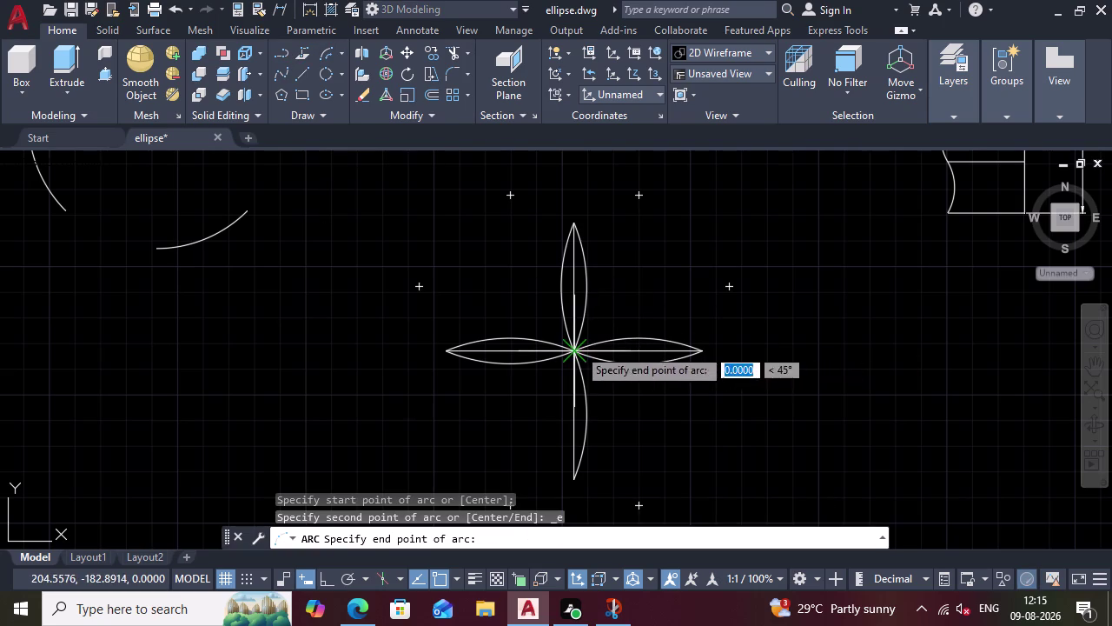
click(574, 476)
text(4)
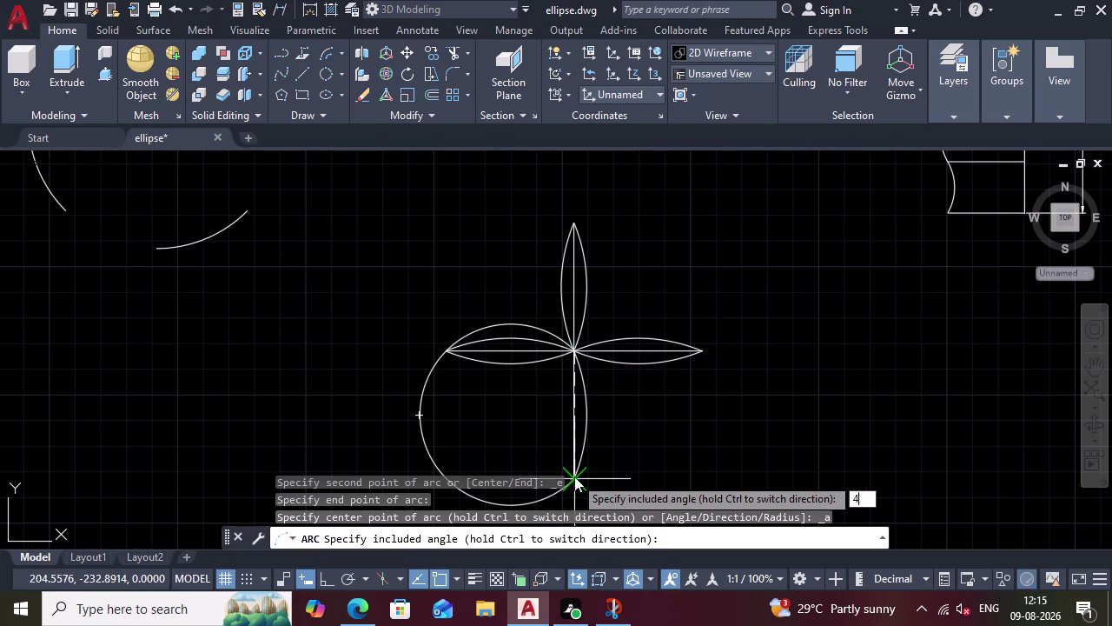
text(5)
key(Return)
Zoom out and pan with the navigation bar to centre all the sketches.
scroll(down, 3)
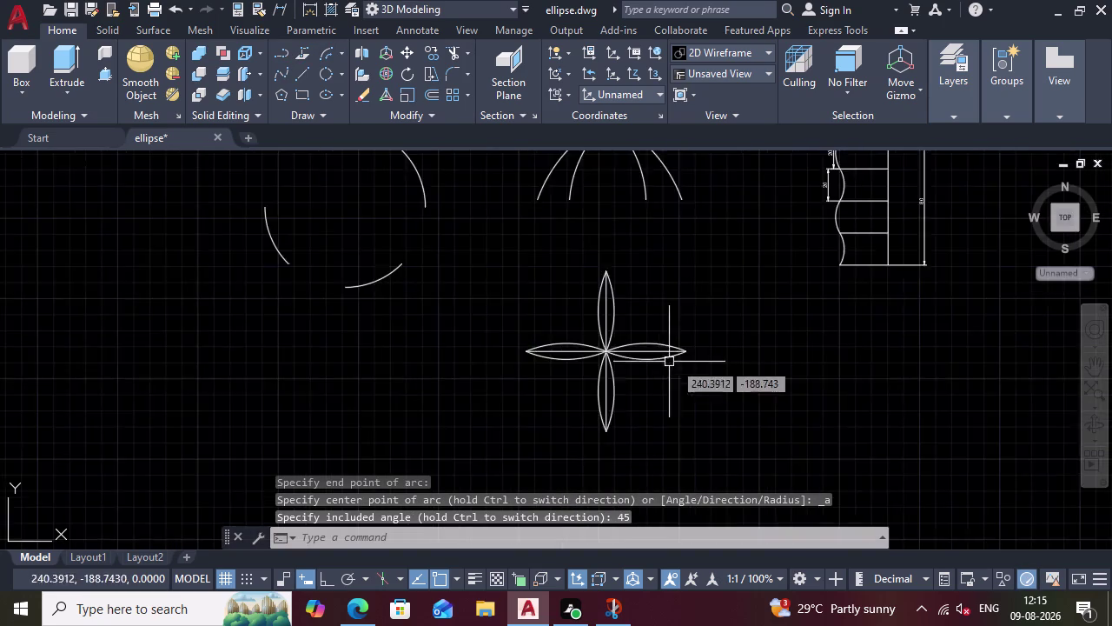
scroll(down, 3)
scroll(up, 3)
click(1085, 370)
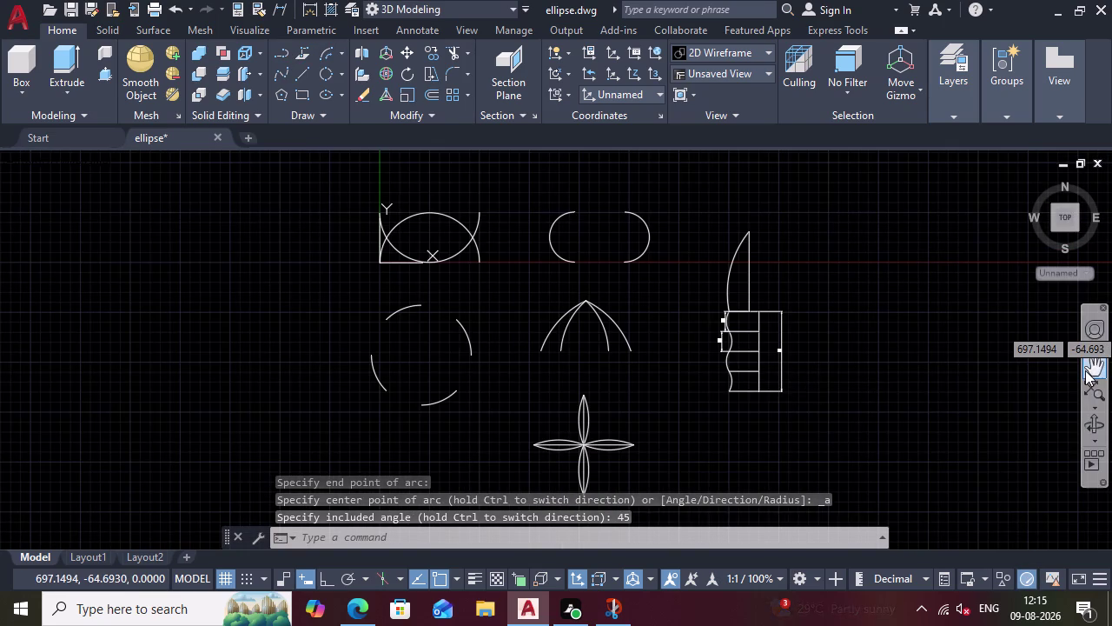
drag(846, 353, 821, 317)
key(Escape)
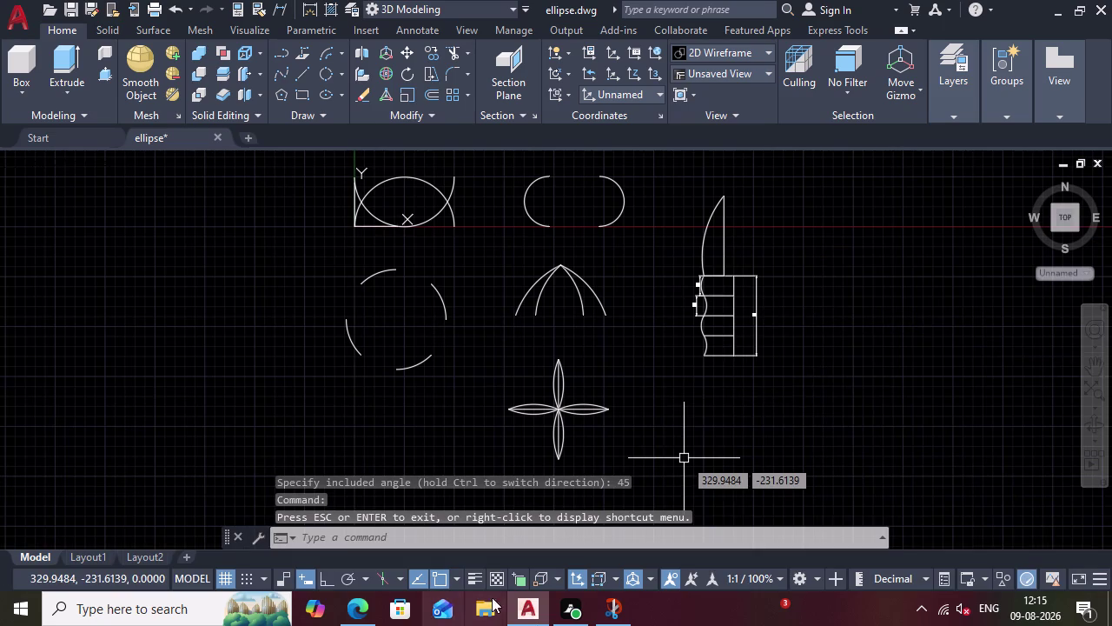